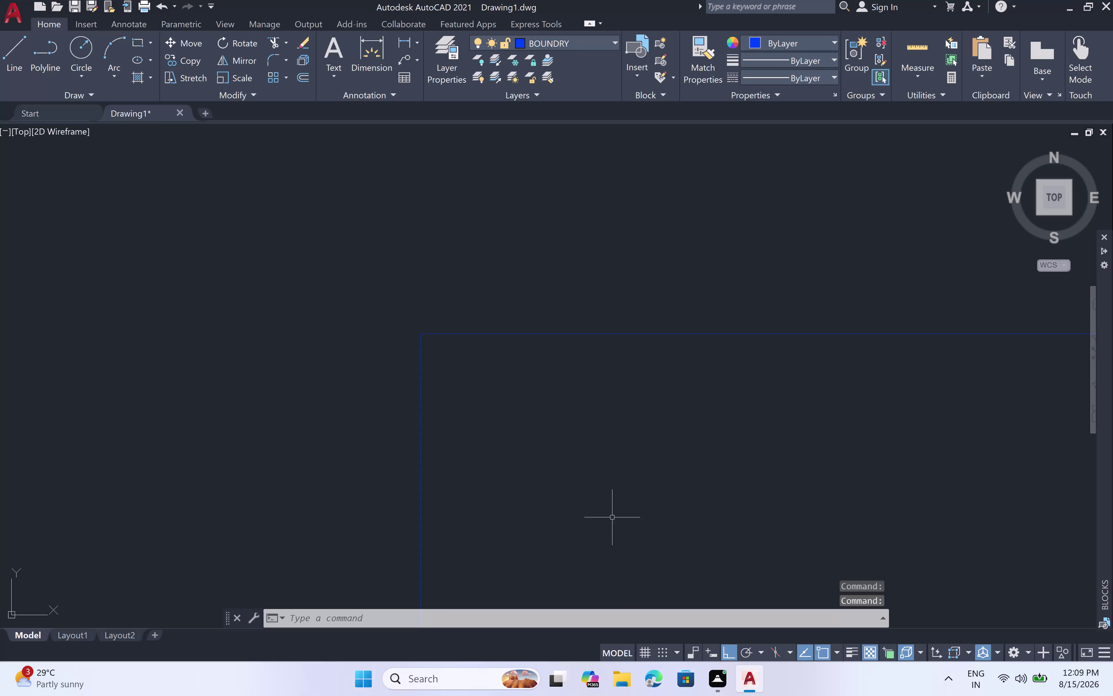
Pan and zoom the view to centre the boundary rectangle.
scroll(down, 3)
middle_drag(574, 464, 567, 453)
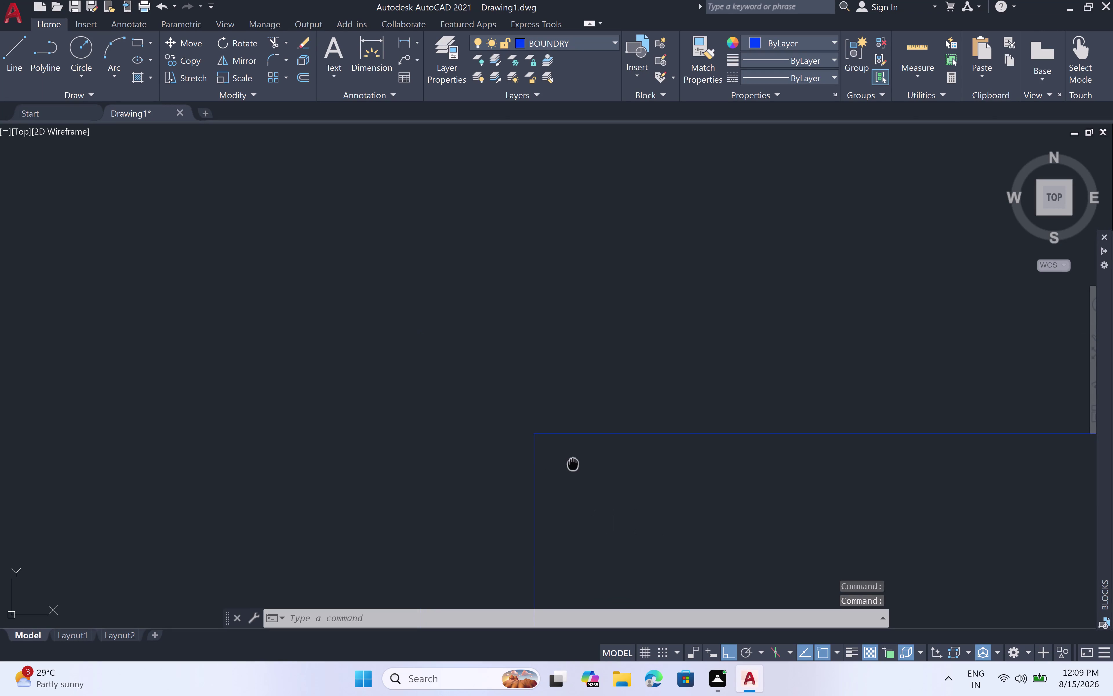
middle_drag(566, 453, 543, 418)
middle_drag(646, 446, 452, 309)
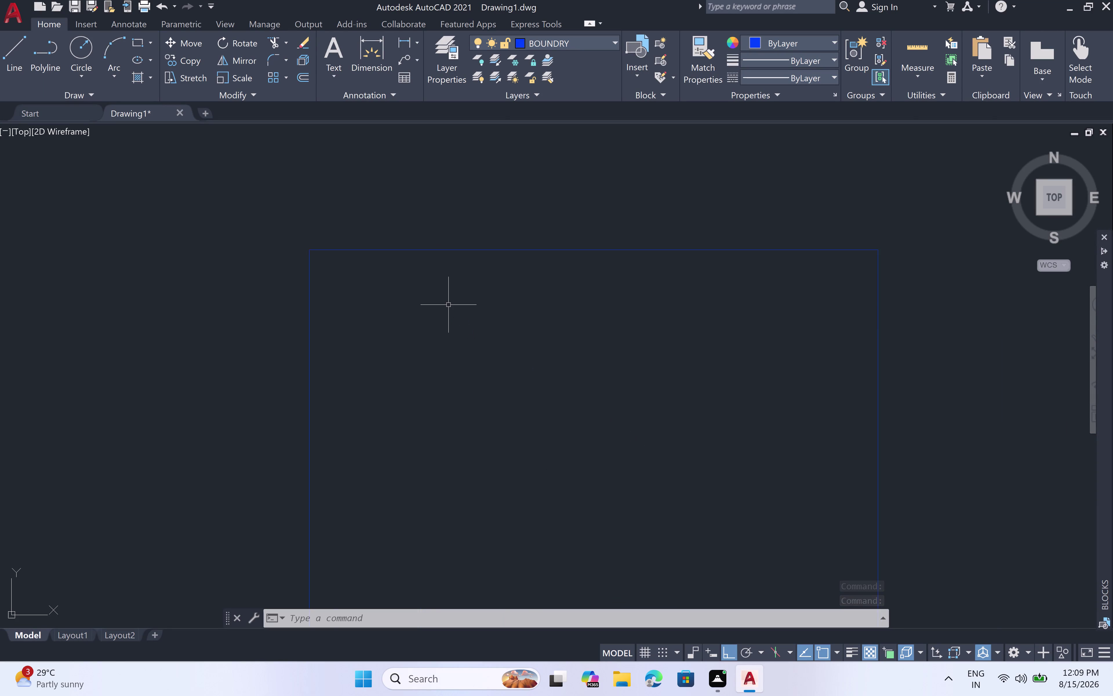
scroll(down, 3)
middle_drag(454, 341, 455, 327)
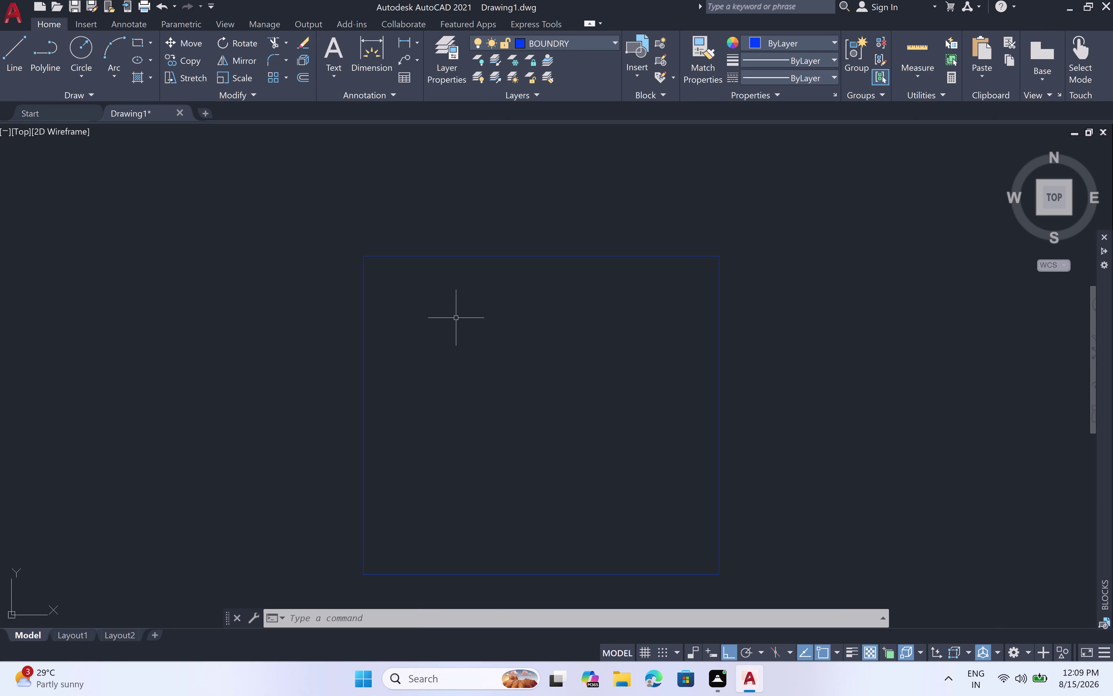
middle_drag(456, 318, 473, 277)
scroll(up, 3)
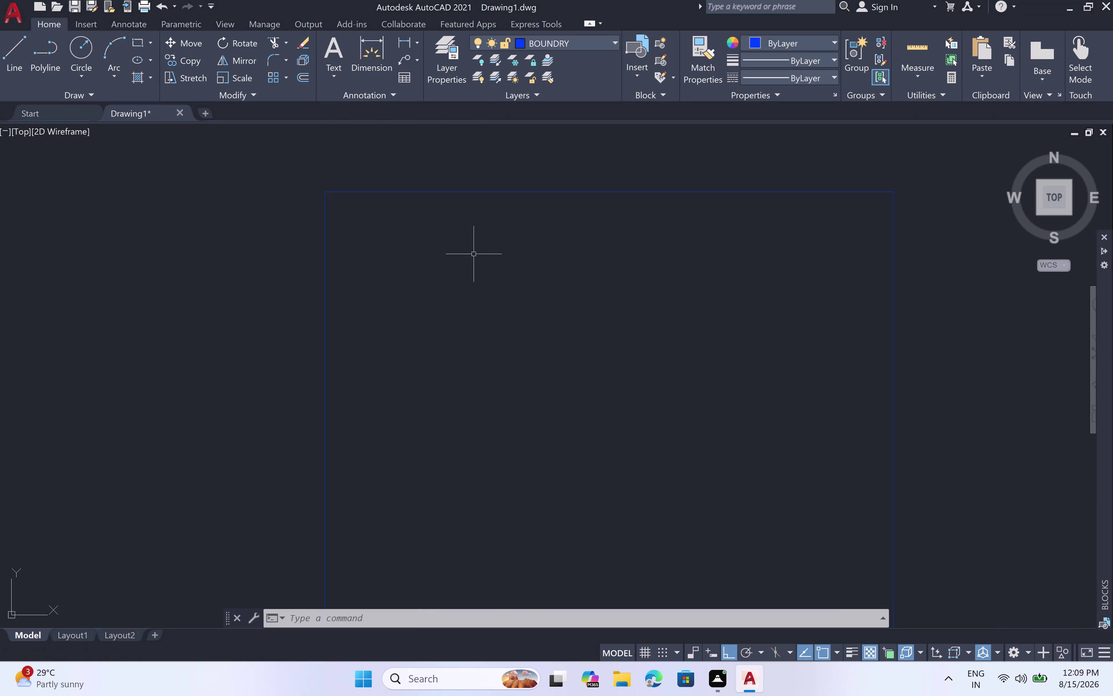
Start OFFSET with a 2' distance and make WALLS the current layer.
text(OFF)
key(space)
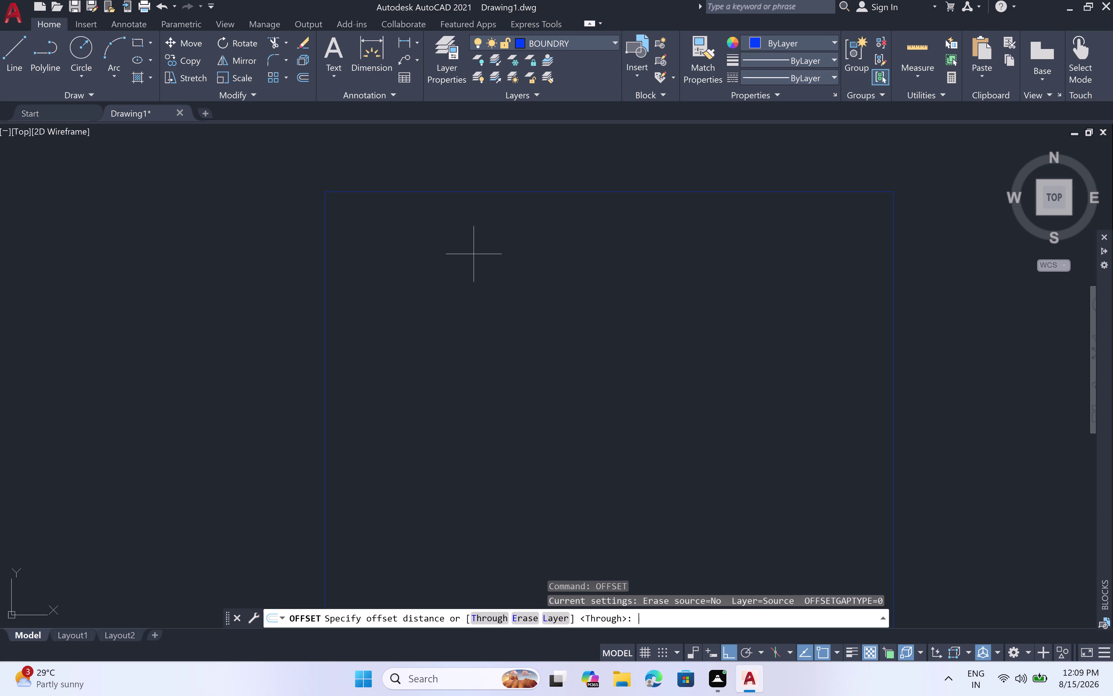
key(2)
key(apostrophe)
key(space)
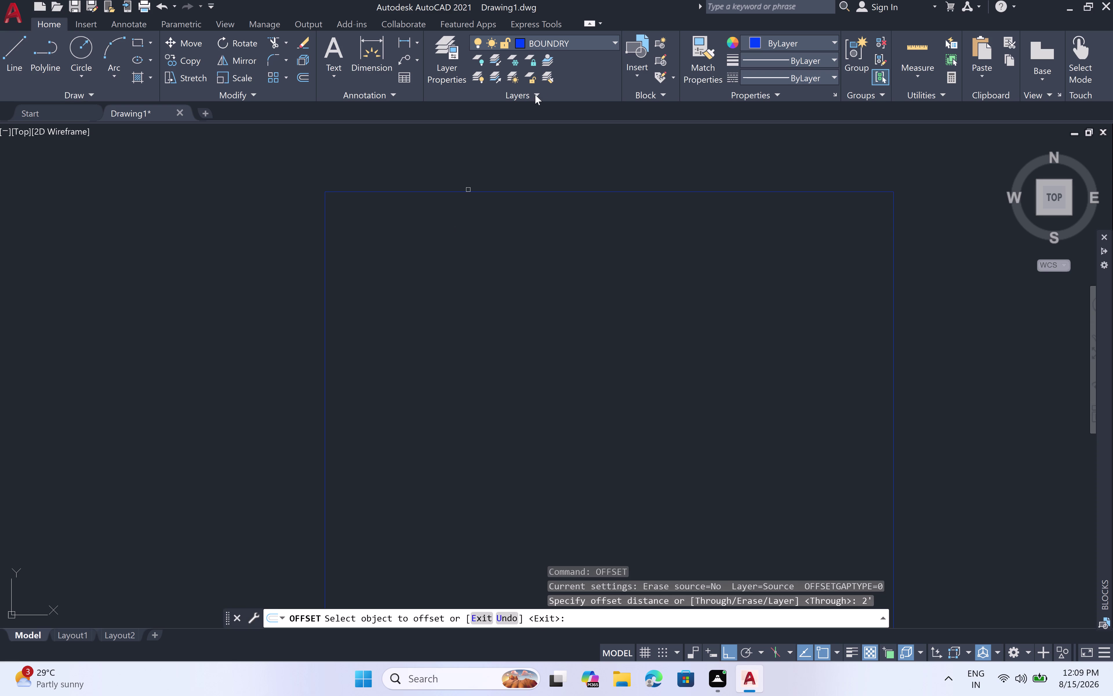
click(614, 43)
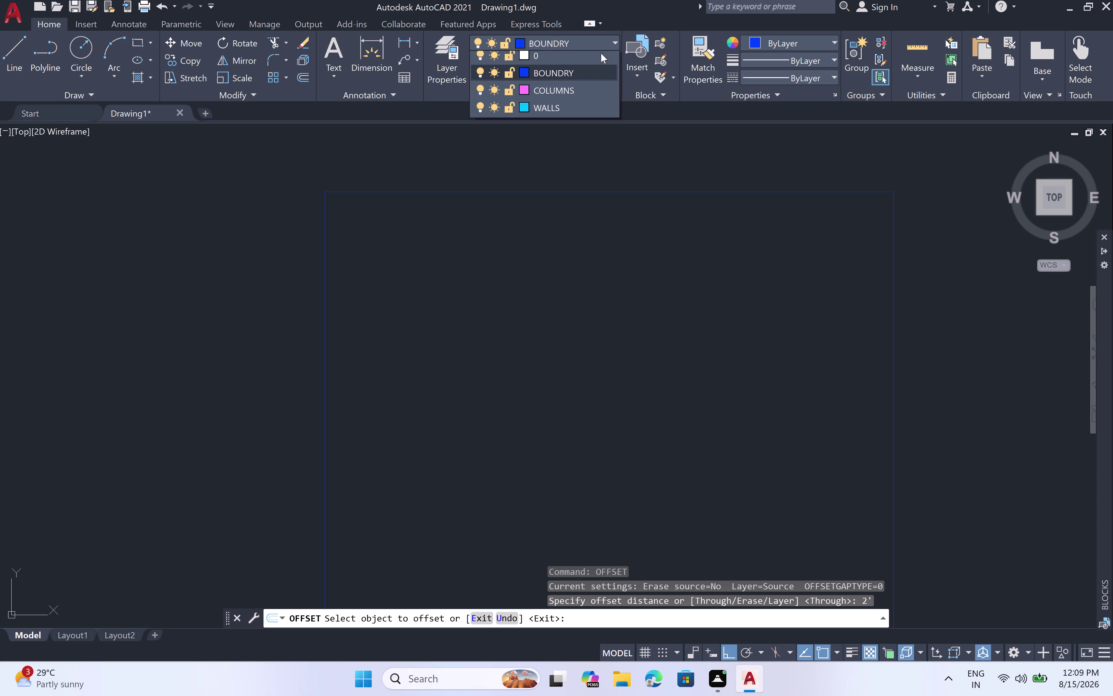
click(589, 109)
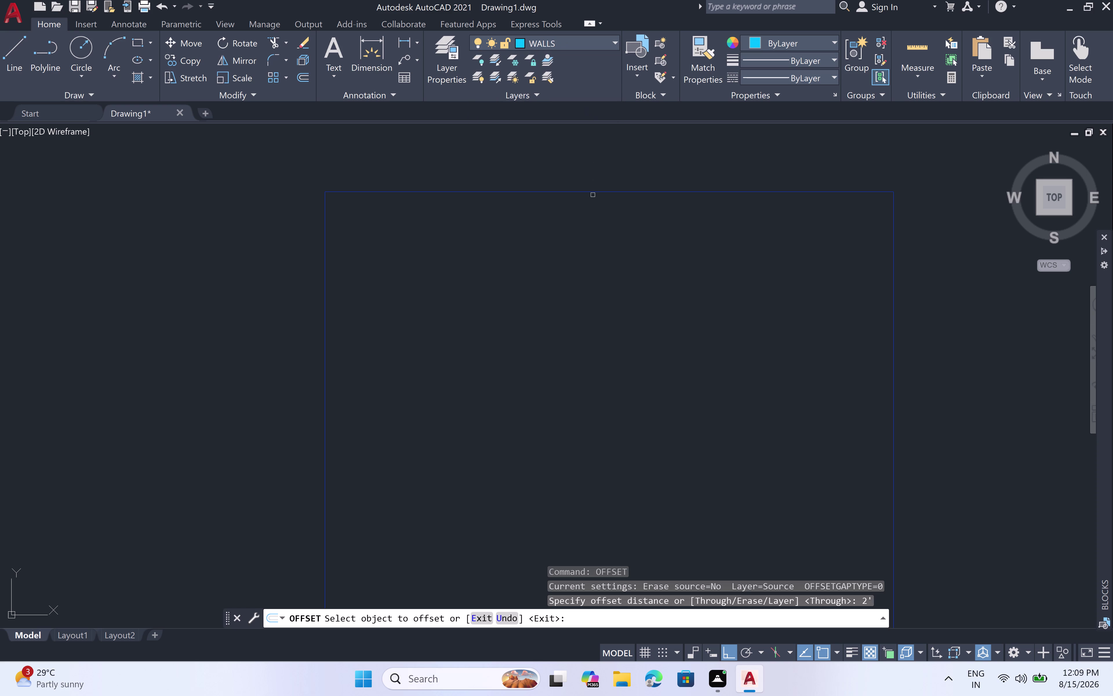
Offset the top and left boundary lines 2' inward, keeping WALLS current.
click(593, 192)
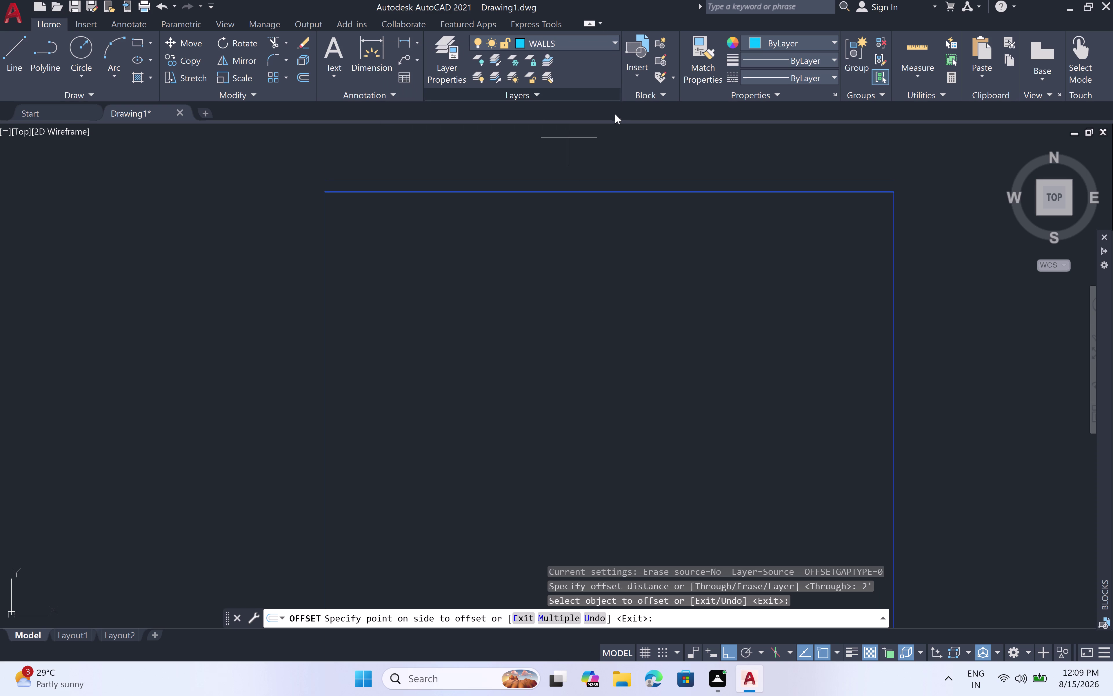
double_click(611, 38)
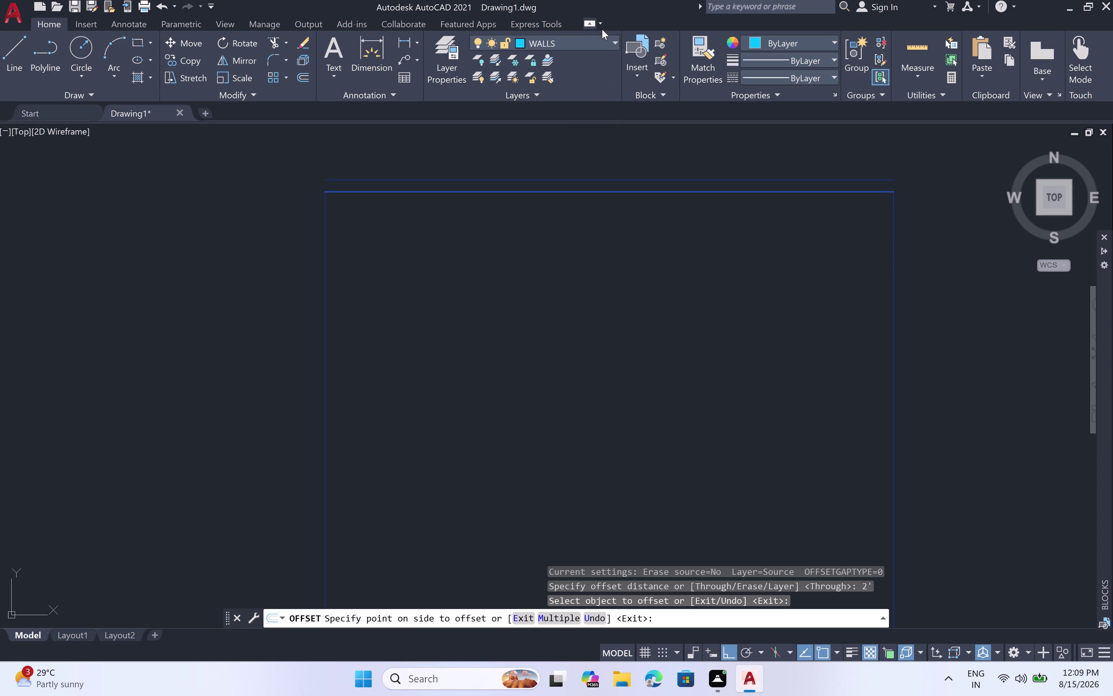
click(613, 39)
click(594, 113)
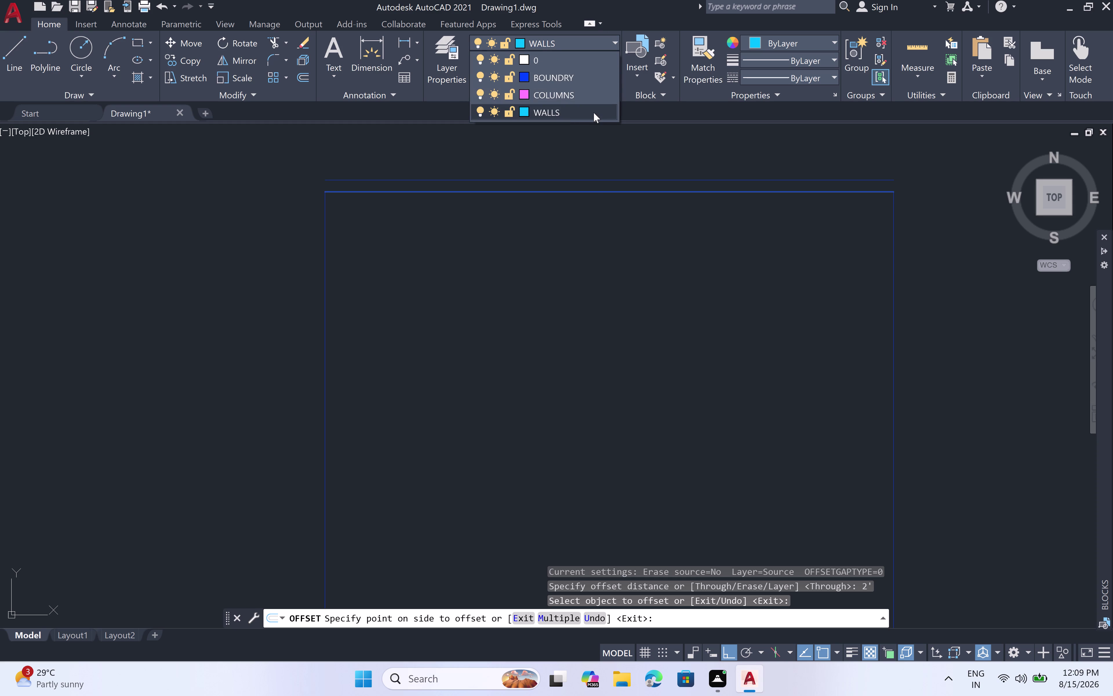
click(593, 220)
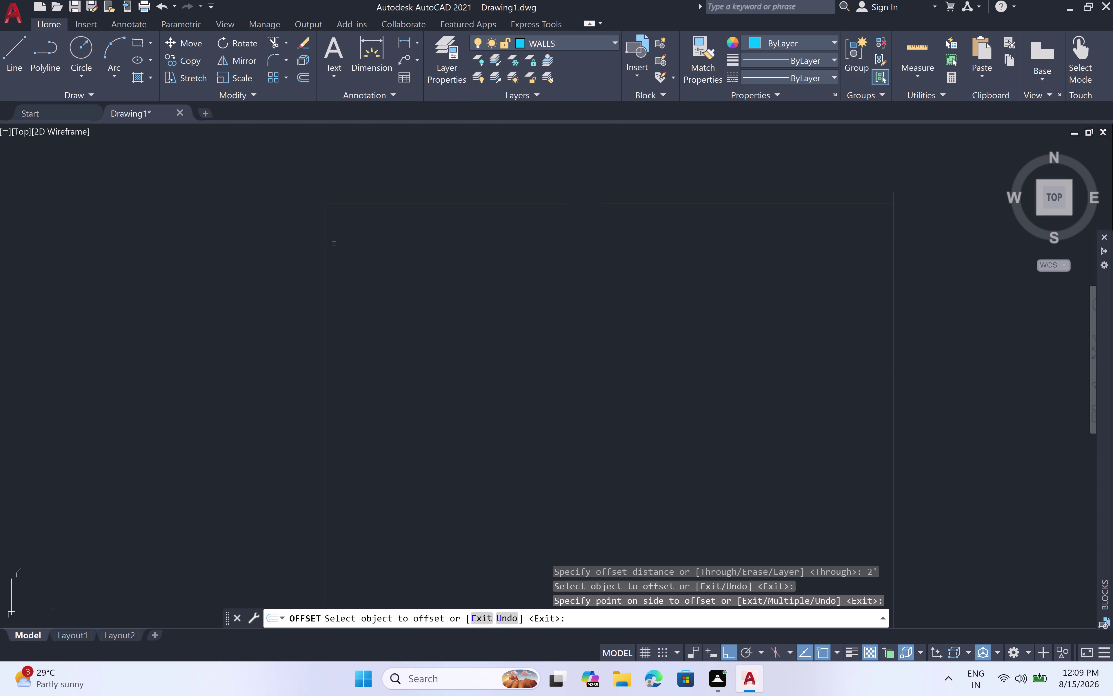
click(325, 243)
click(389, 248)
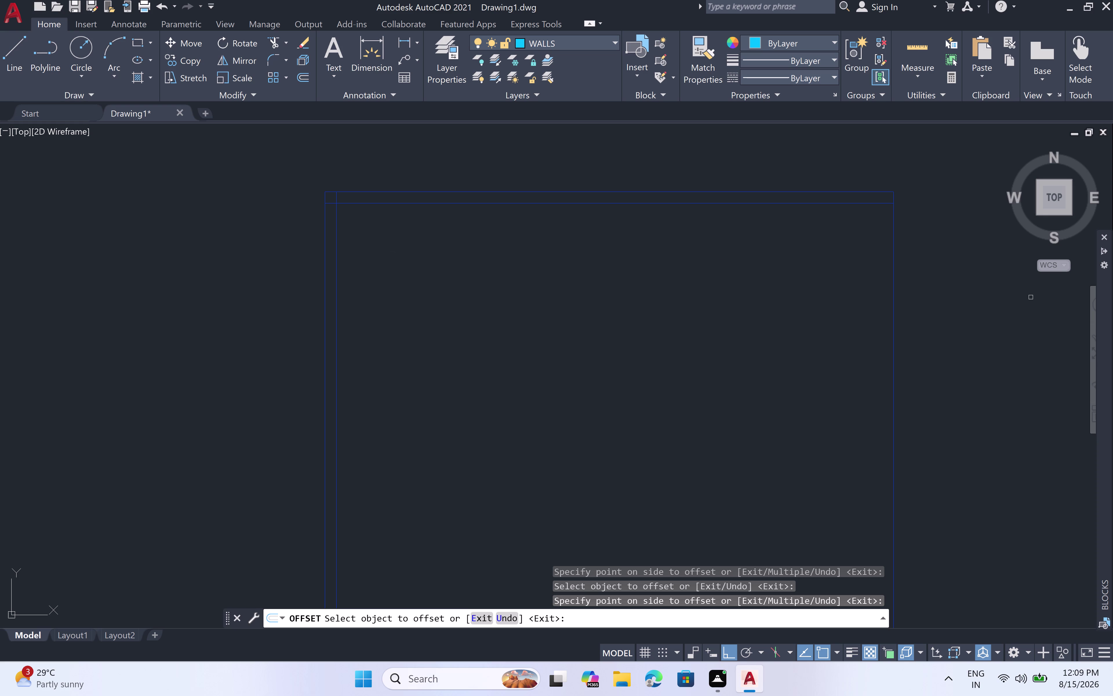
click(892, 294)
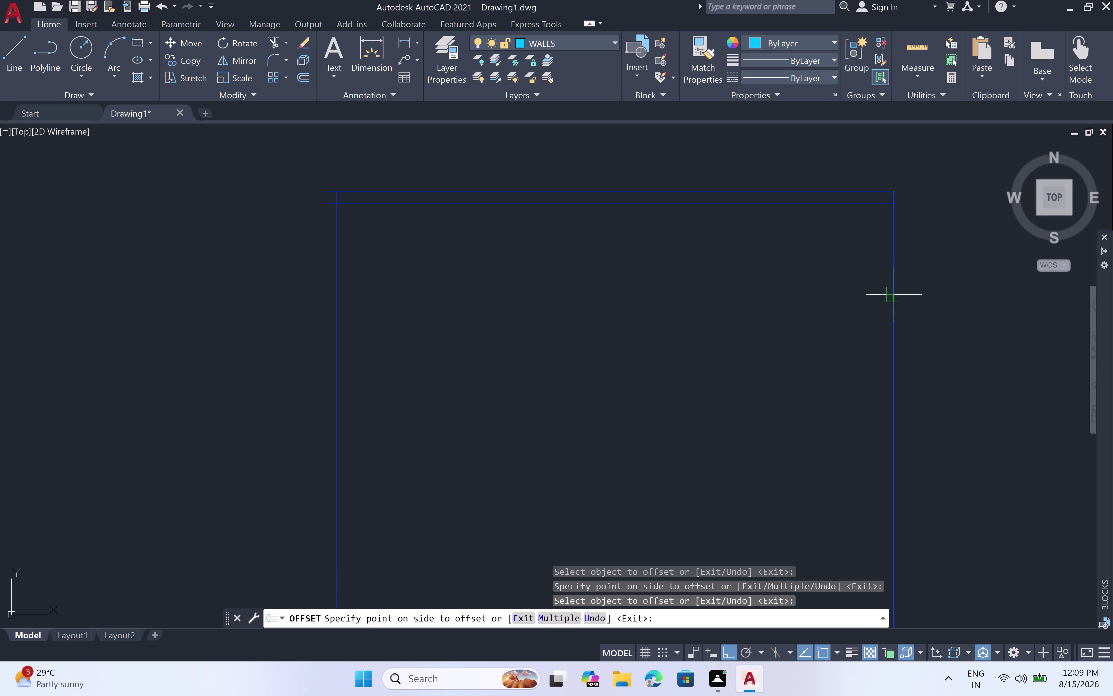
Offset the right boundary line 2' inward.
click(781, 288)
scroll(down, 3)
middle_drag(753, 331, 745, 222)
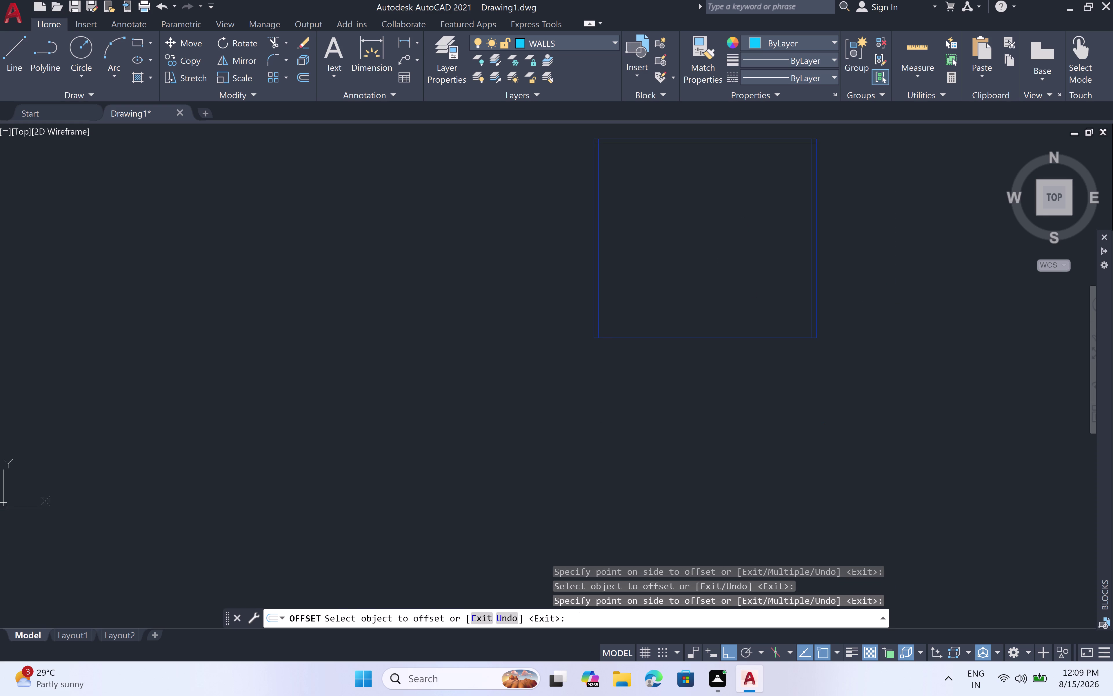
scroll(up, 3)
click(703, 393)
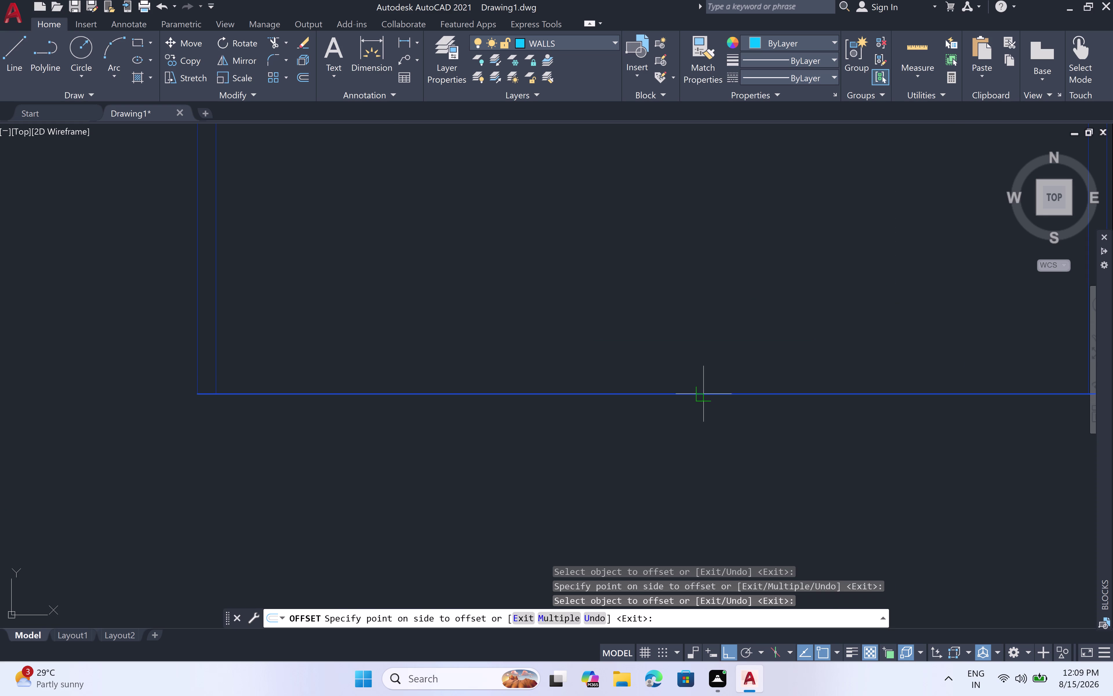
click(707, 331)
scroll(down, 3)
middle_drag(698, 206, 689, 274)
scroll(up, 3)
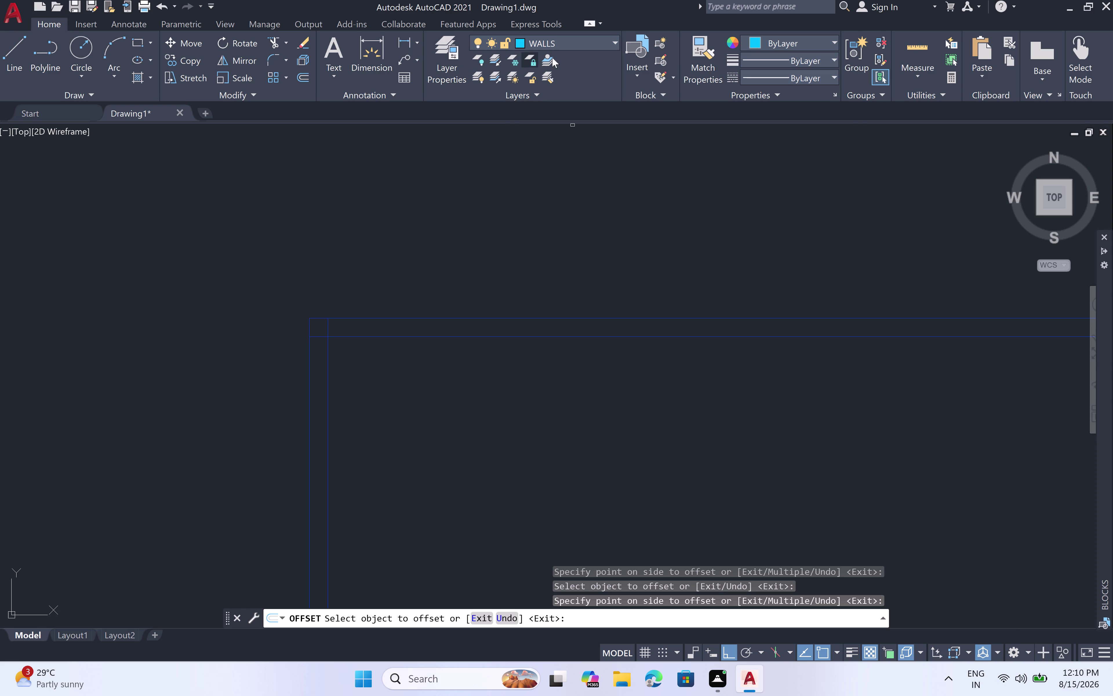
Offset the bottom boundary line, then end the offset command.
click(613, 37)
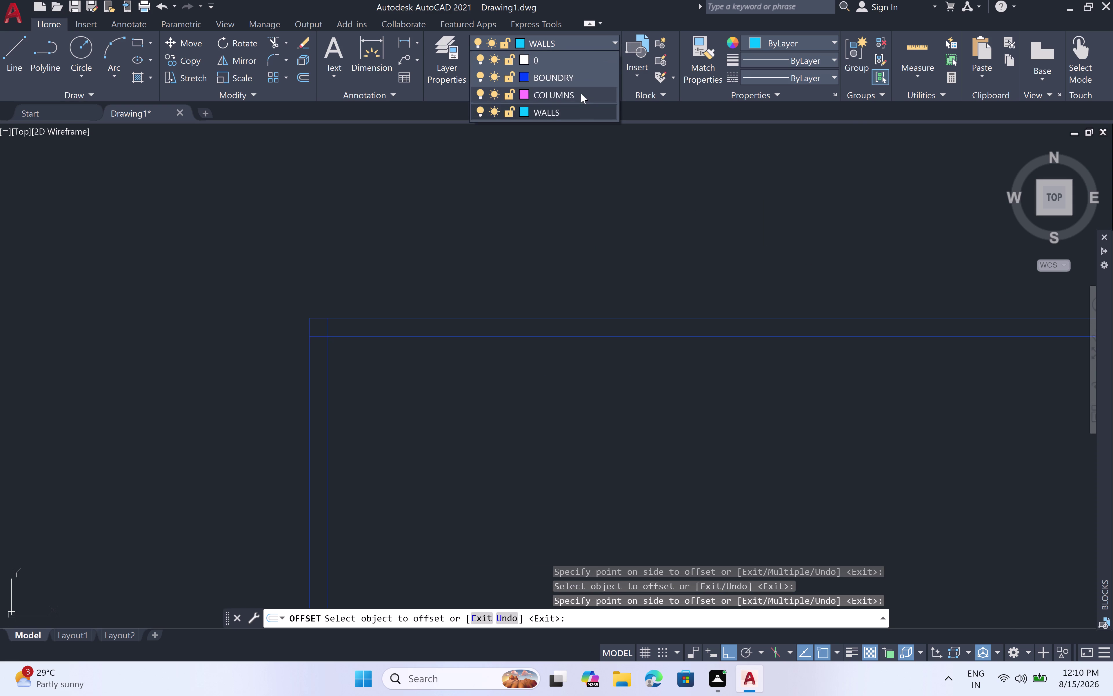
click(581, 109)
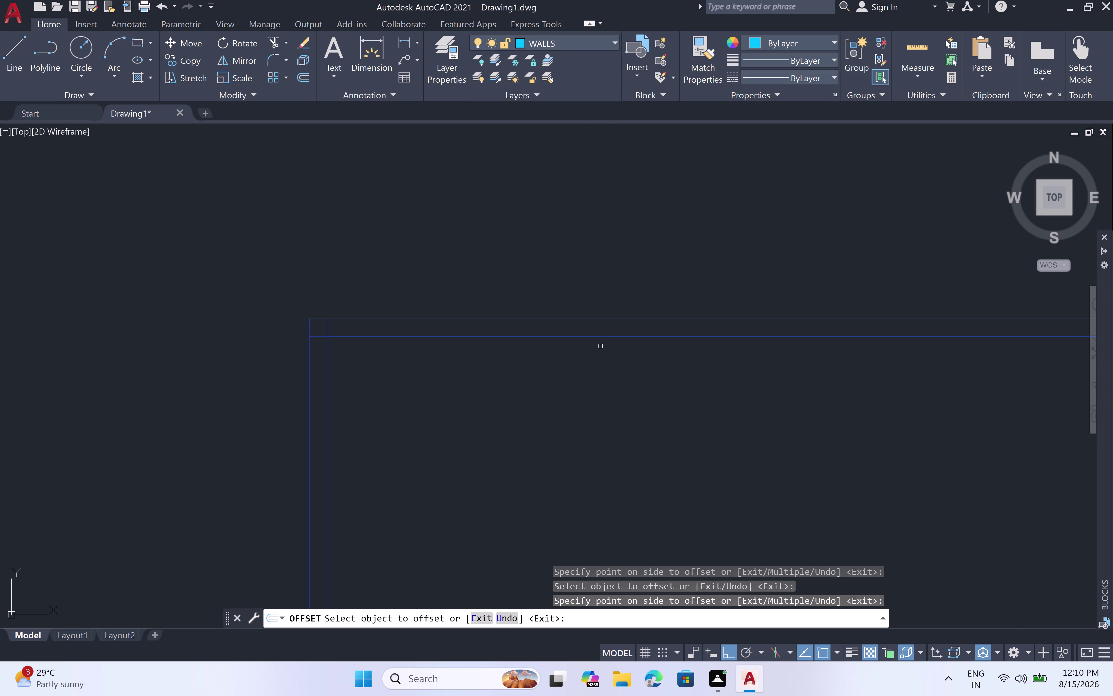
click(602, 336)
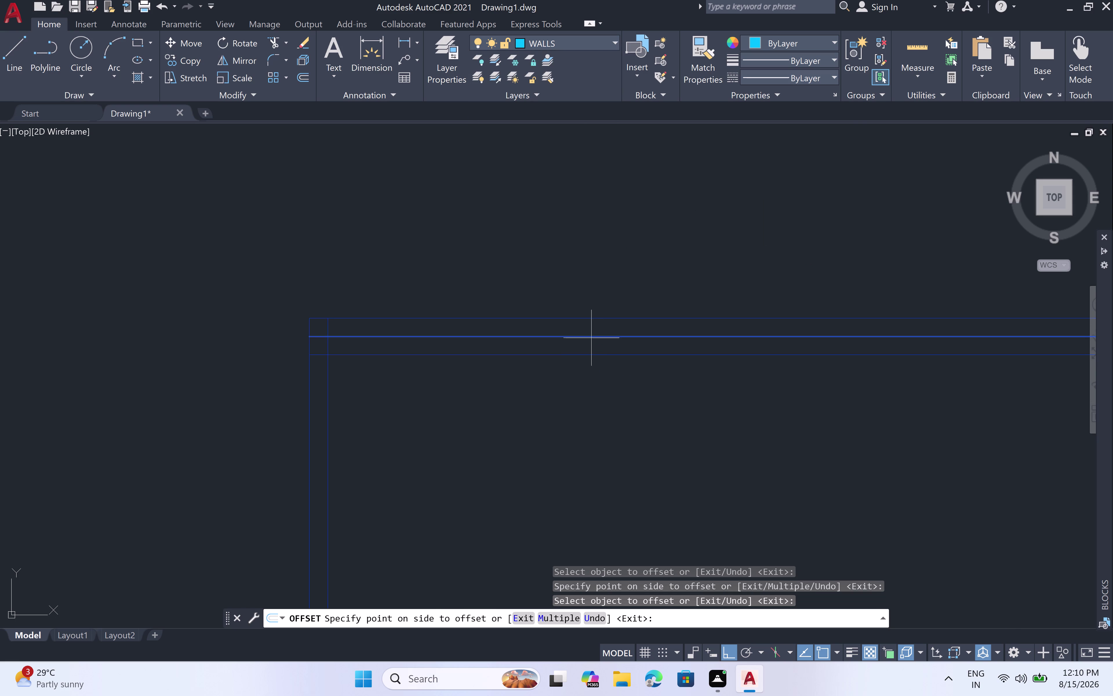
key(Escape)
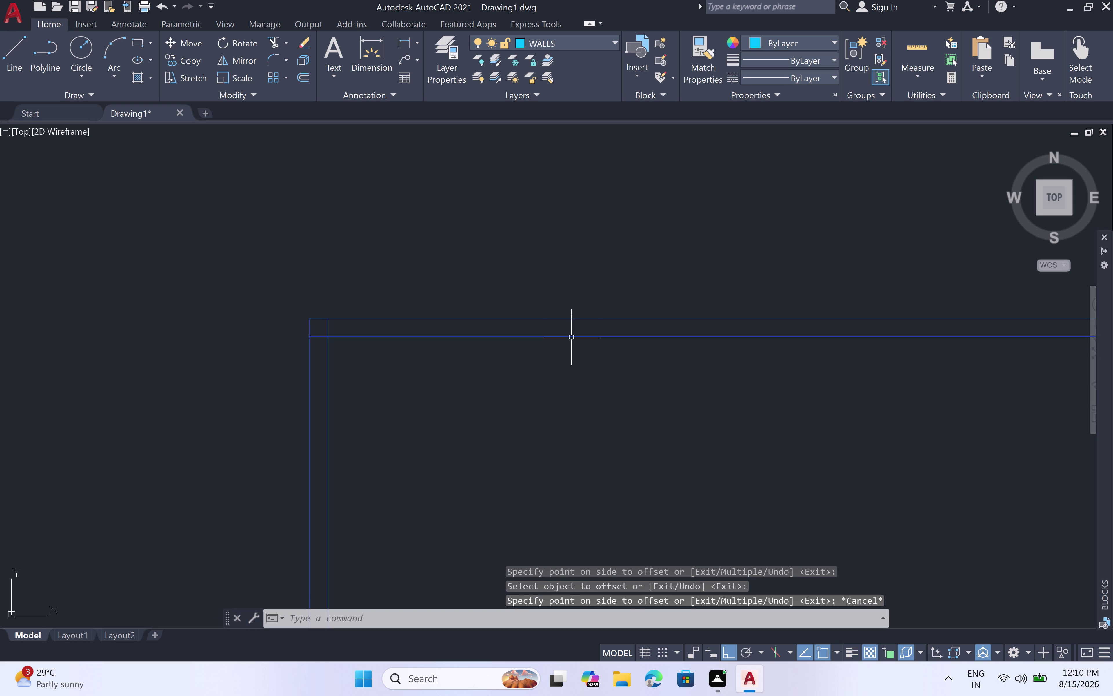
click(571, 337)
scroll(down, 3)
Select the left and other inner offset wall lines.
scroll(up, 3)
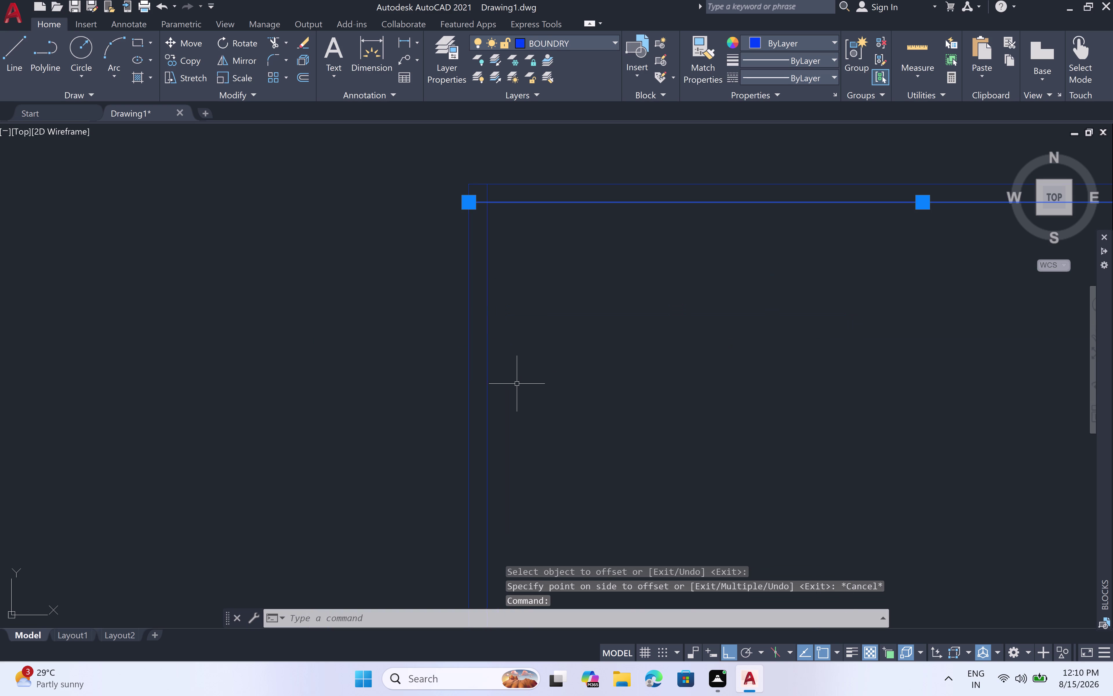
click(487, 382)
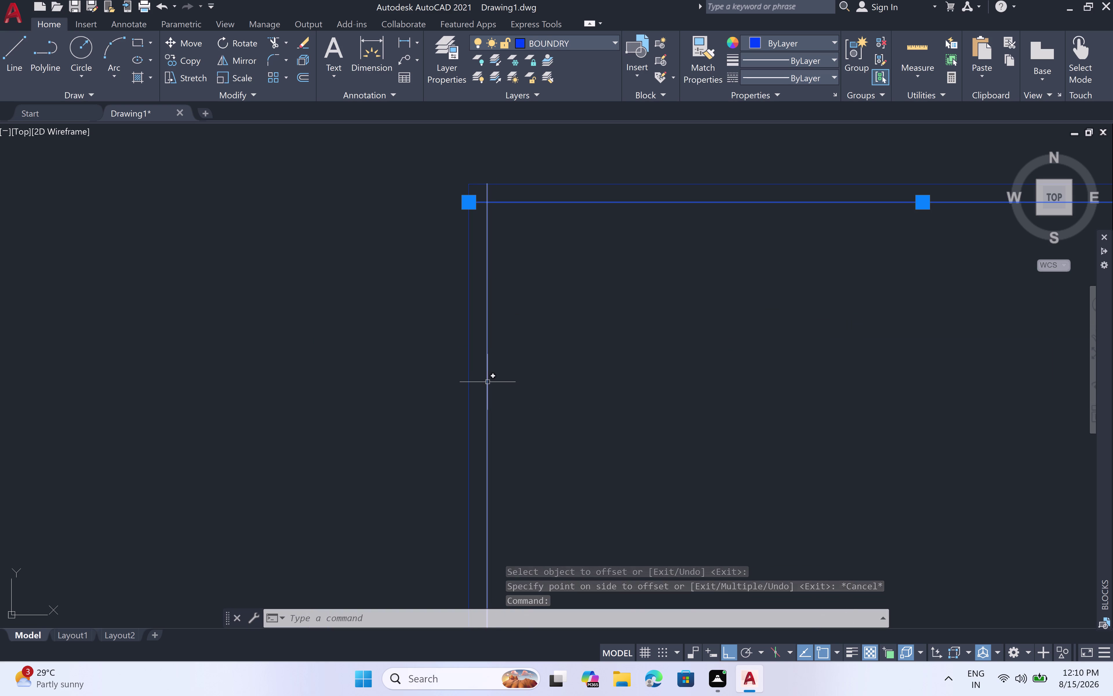
scroll(down, 3)
scroll(up, 3)
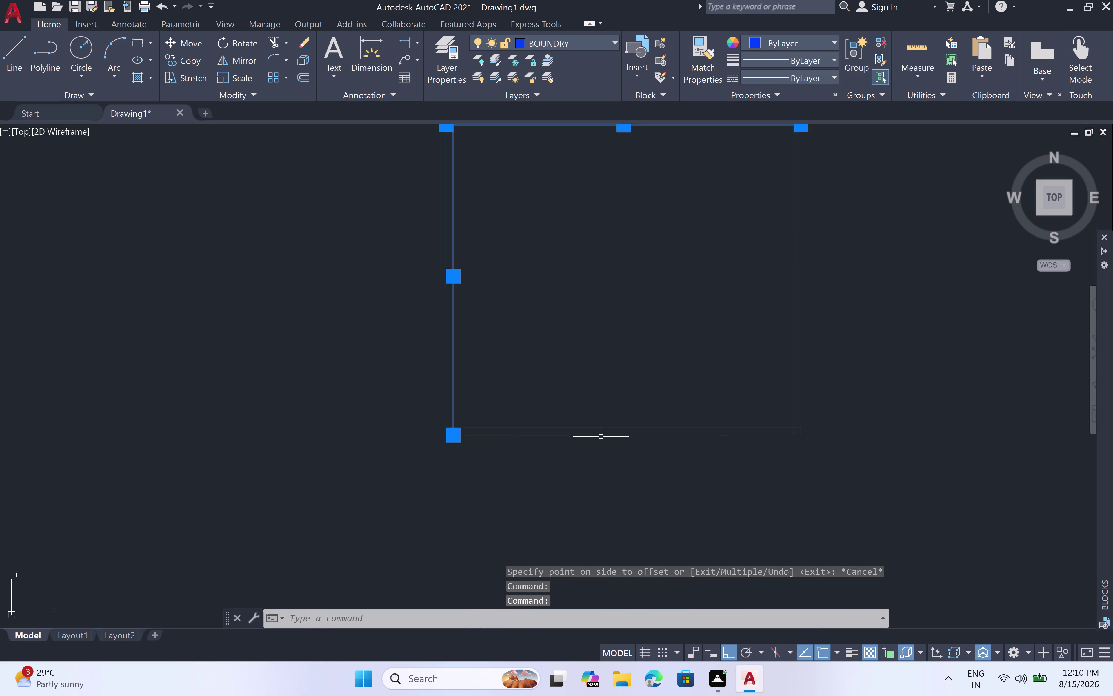
scroll(up, 3)
click(599, 416)
scroll(down, 3)
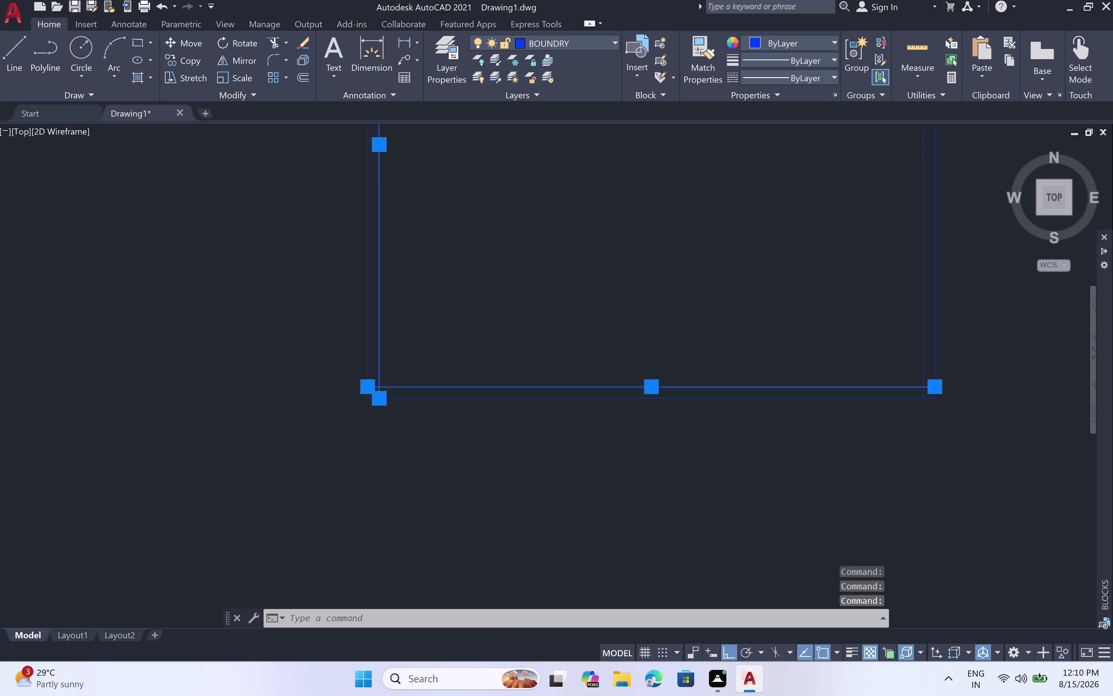
scroll(up, 3)
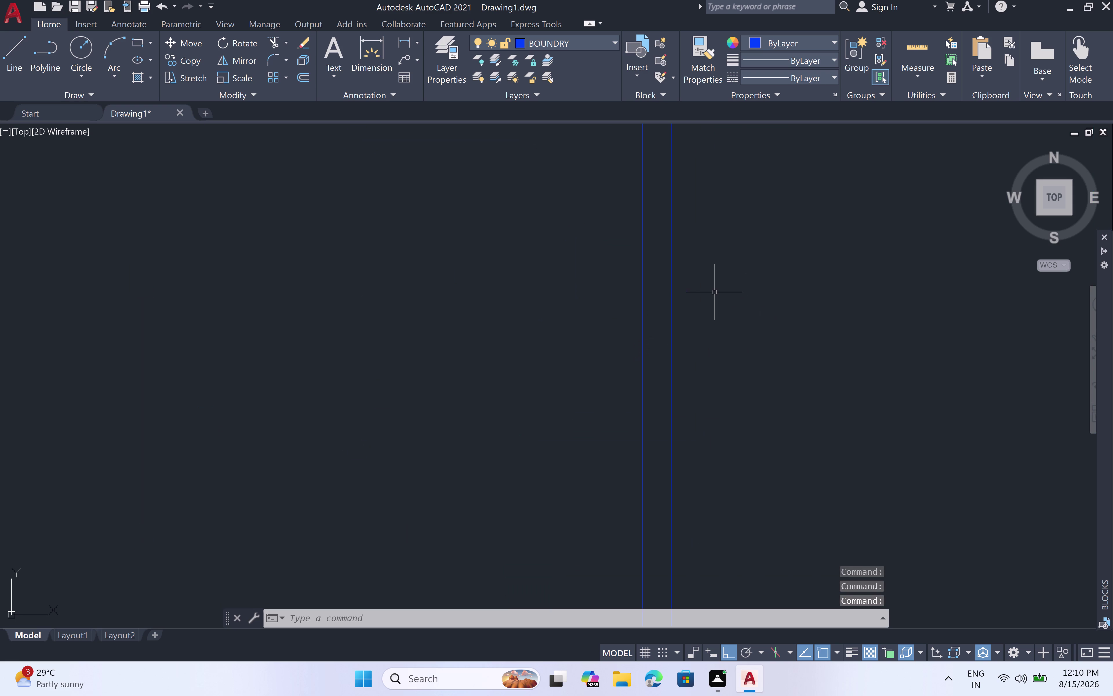
click(642, 304)
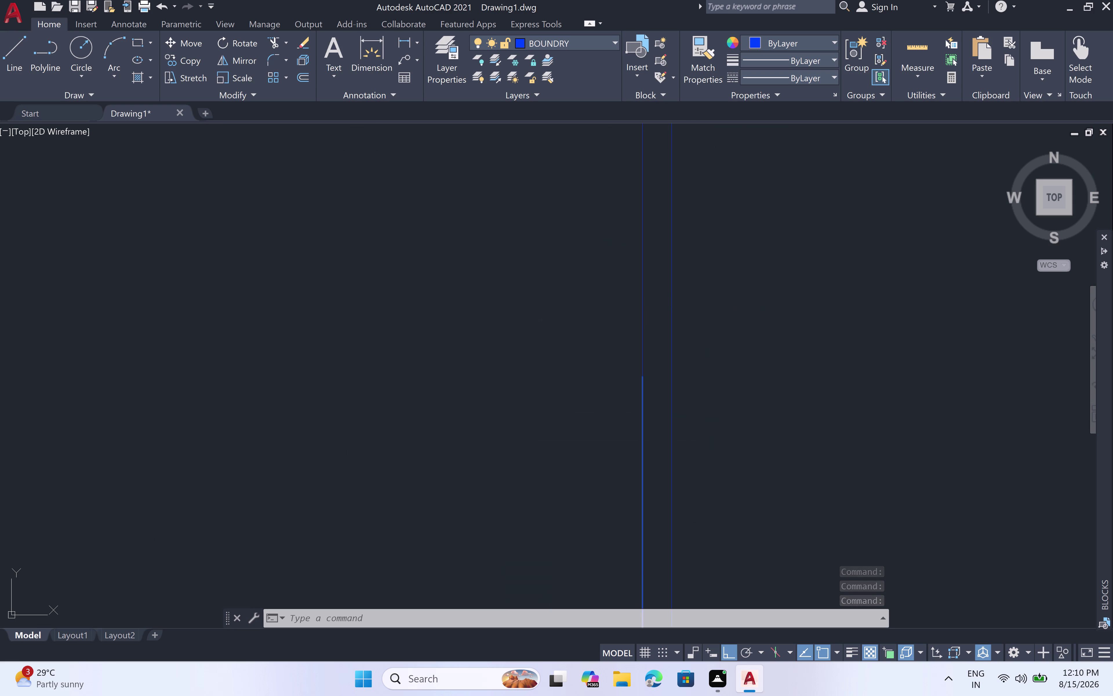
scroll(down, 3)
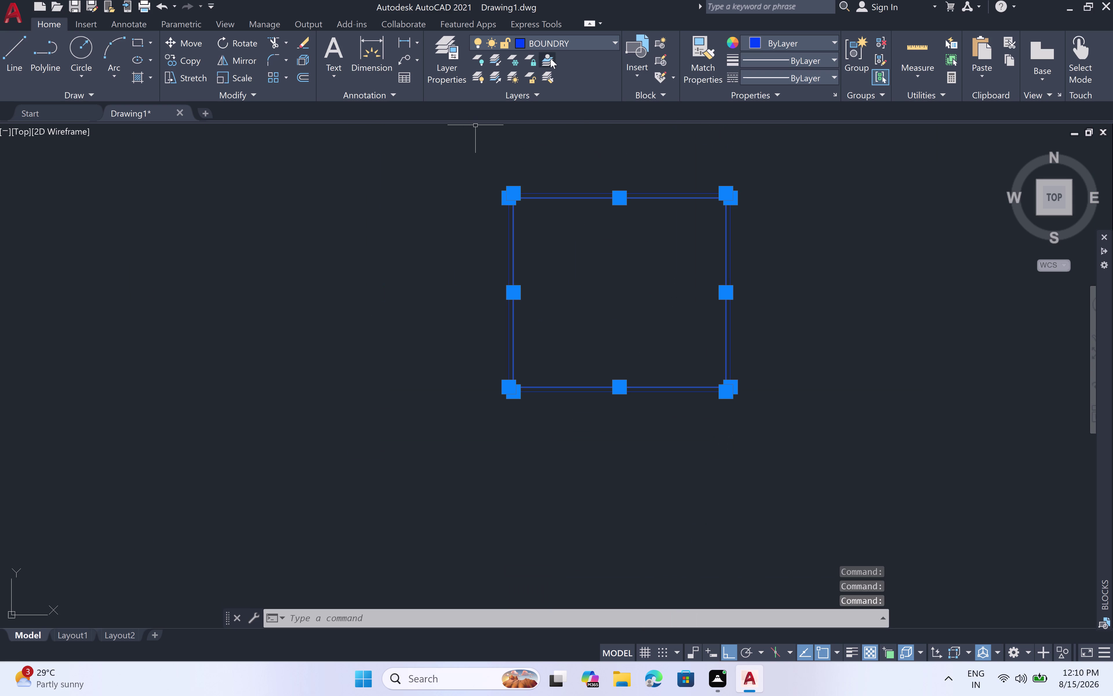
Move the selected lines to the WALLS layer and clear the selection.
click(615, 42)
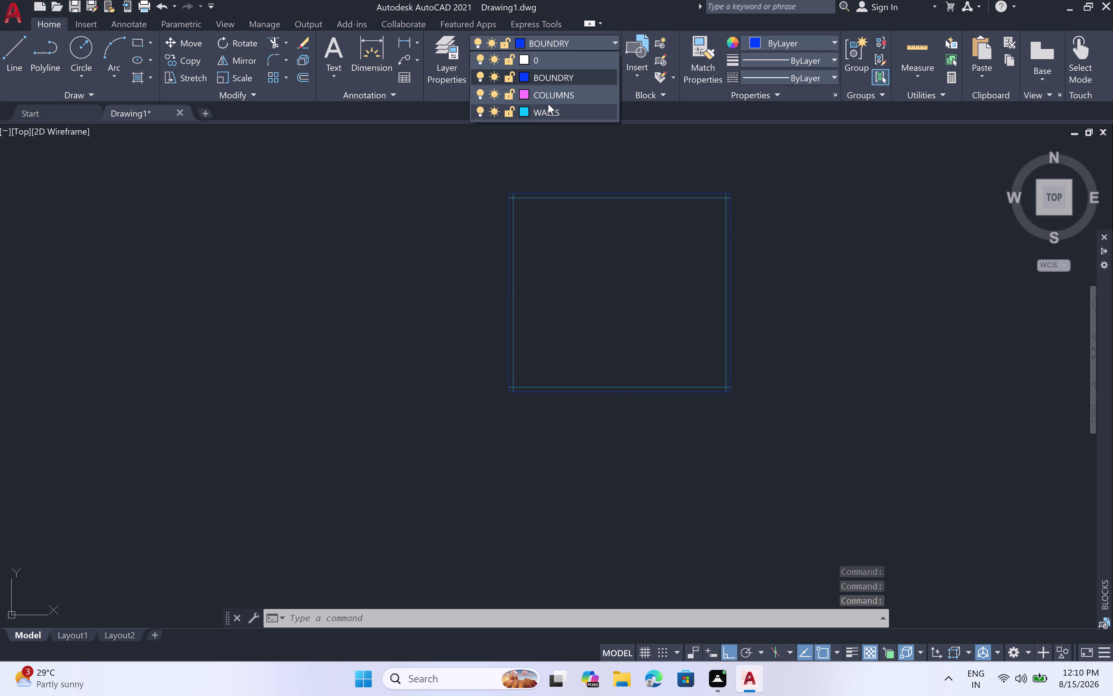
click(549, 110)
key(Escape)
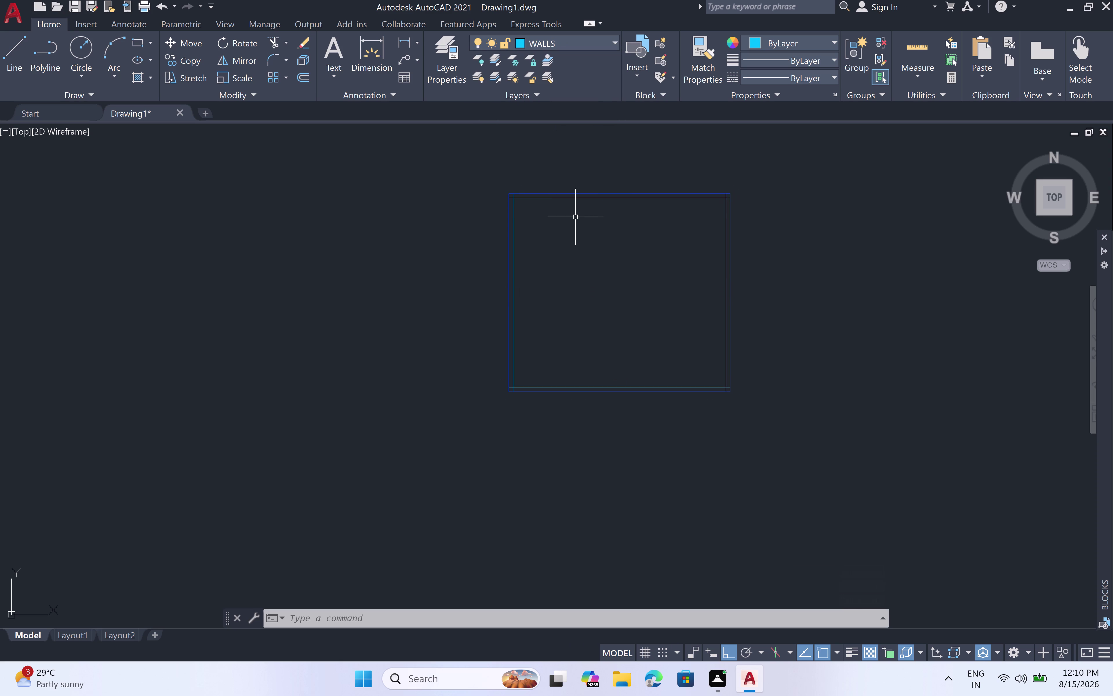
scroll(up, 3)
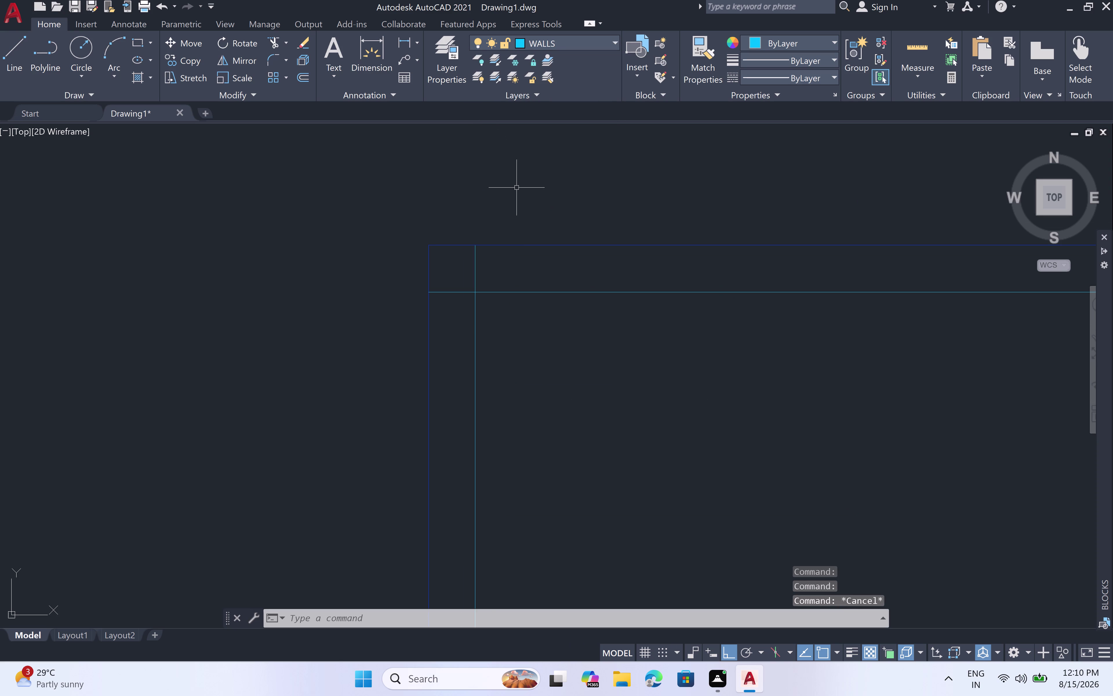
Trim the overhanging line ends at the top-left and top-right corners.
key(t)
key(r)
key(space)
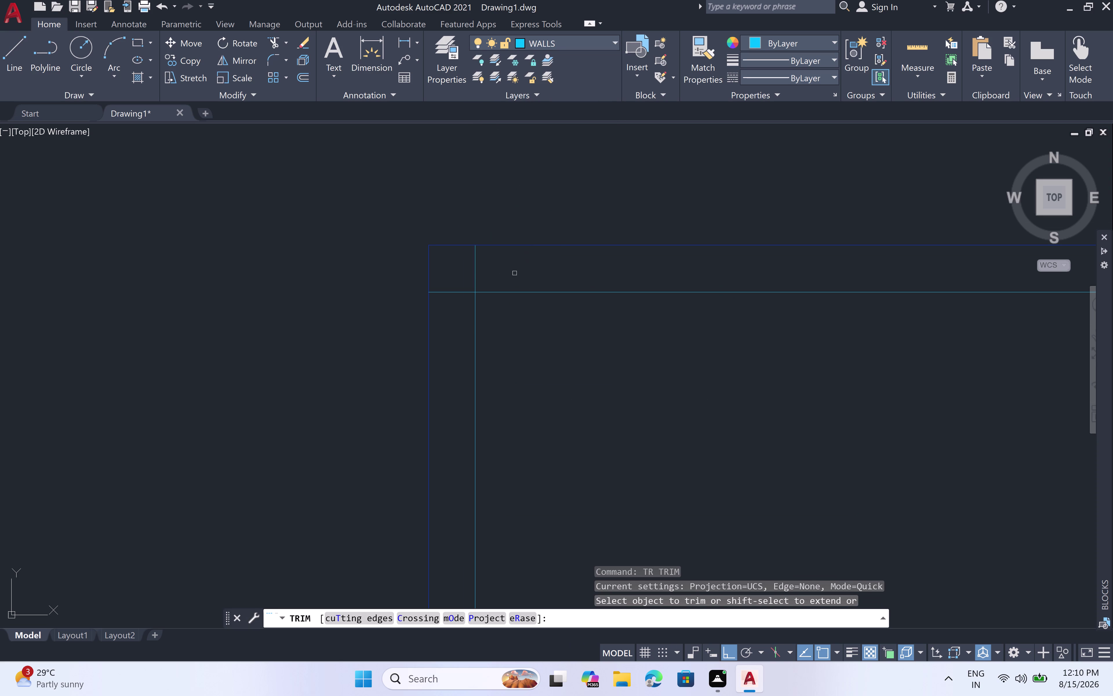
click(476, 274)
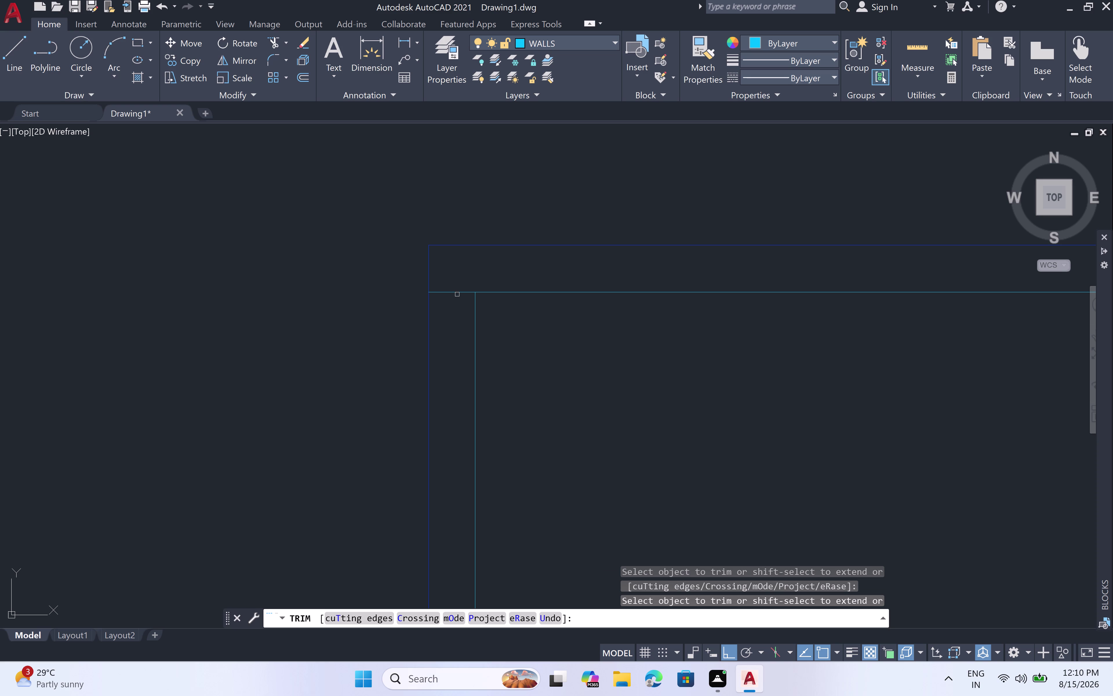
click(457, 291)
scroll(down, 3)
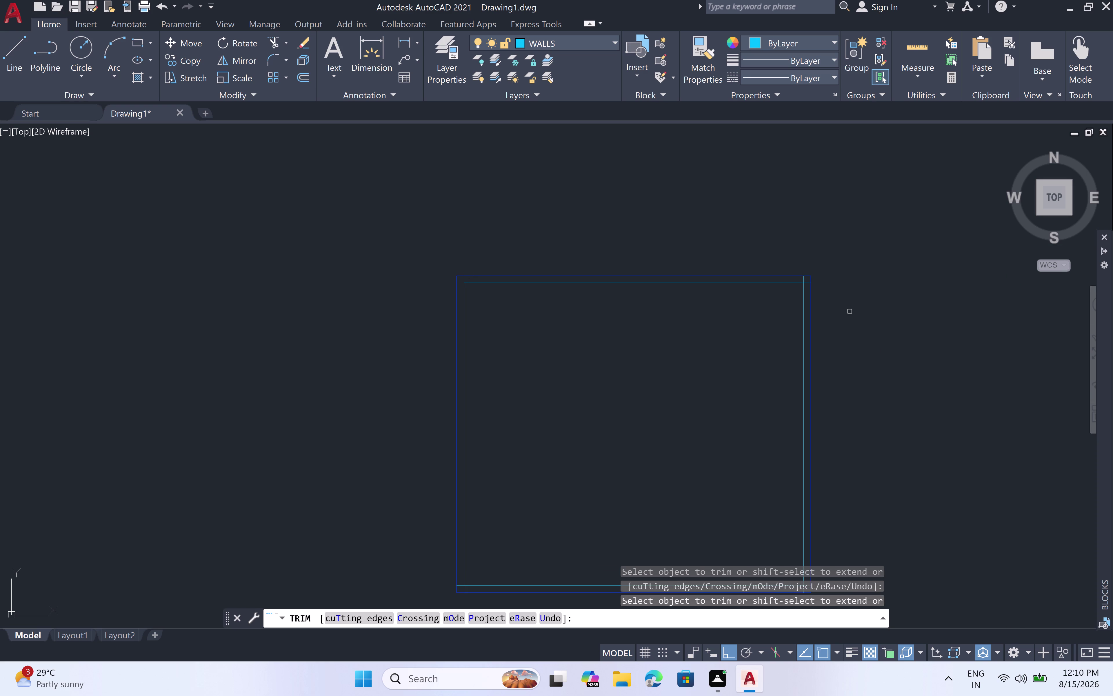
scroll(up, 3)
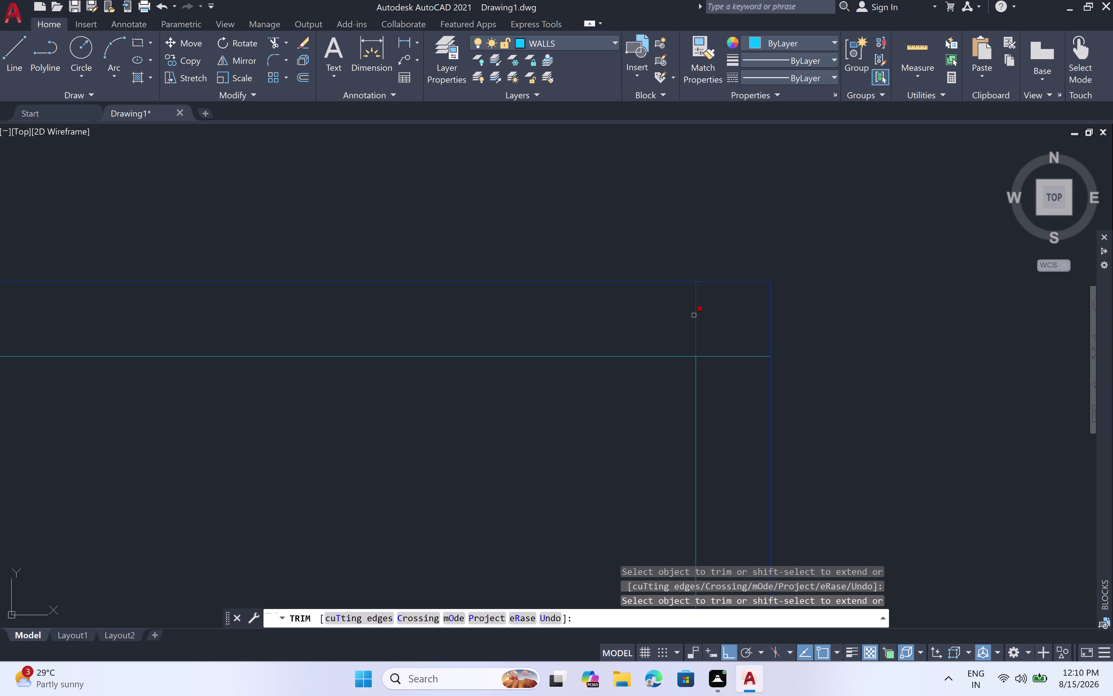
click(694, 315)
click(733, 355)
Trim the overhangs at the bottom-right and bottom-left corners.
scroll(down, 3)
scroll(down, 3)
middle_drag(697, 399, 709, 254)
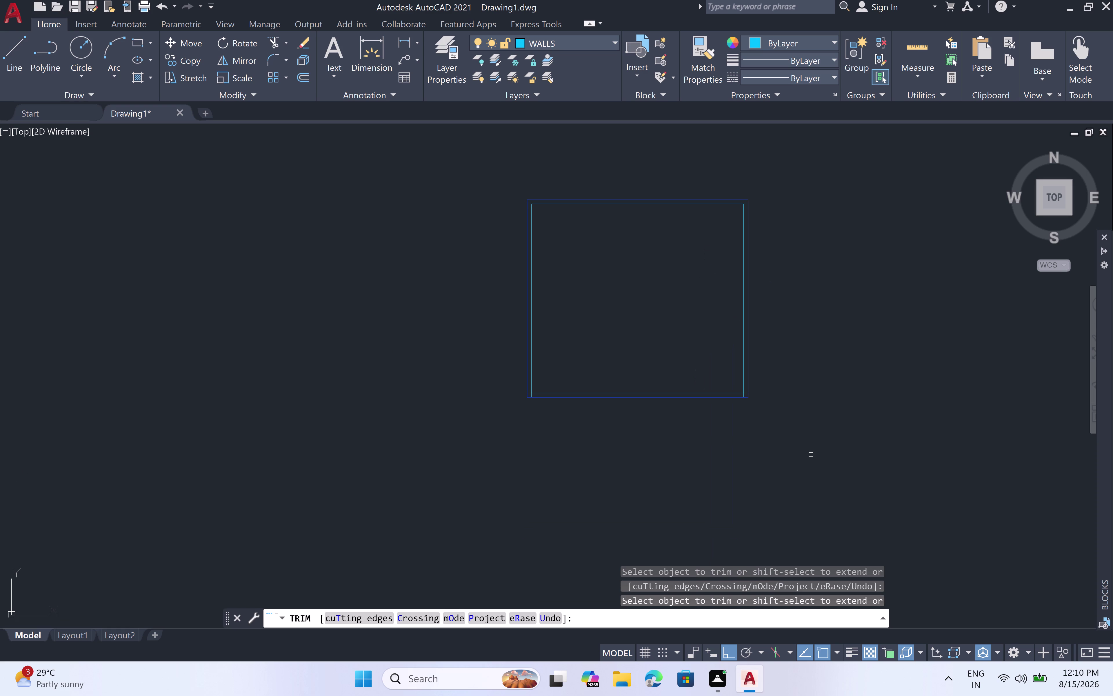
scroll(up, 3)
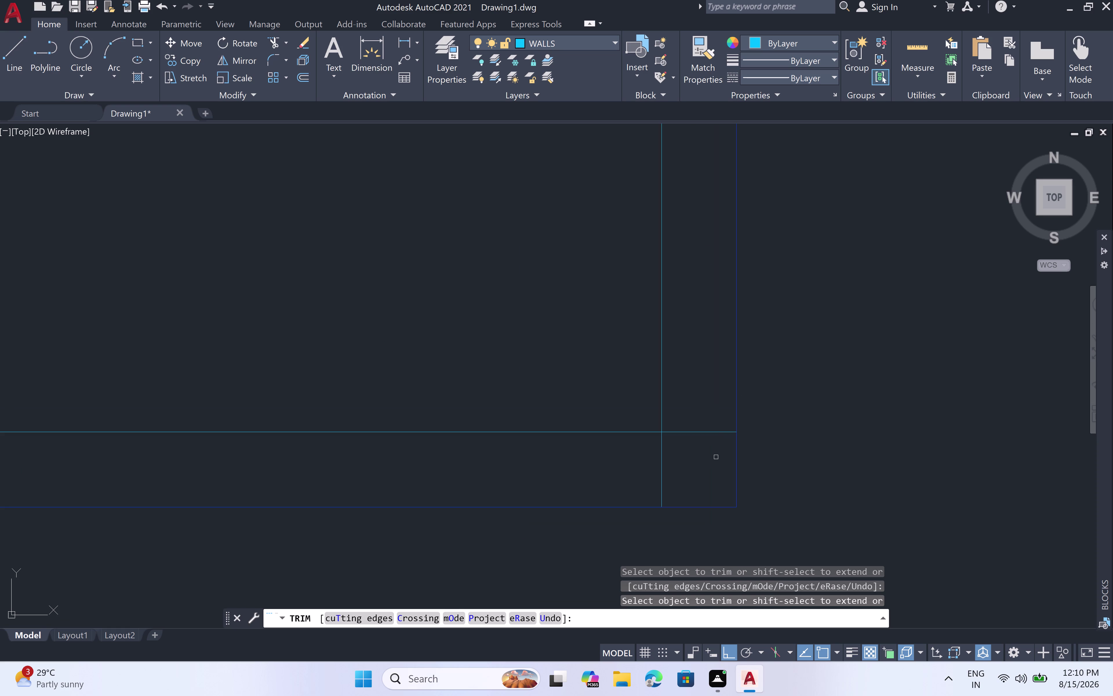
click(715, 434)
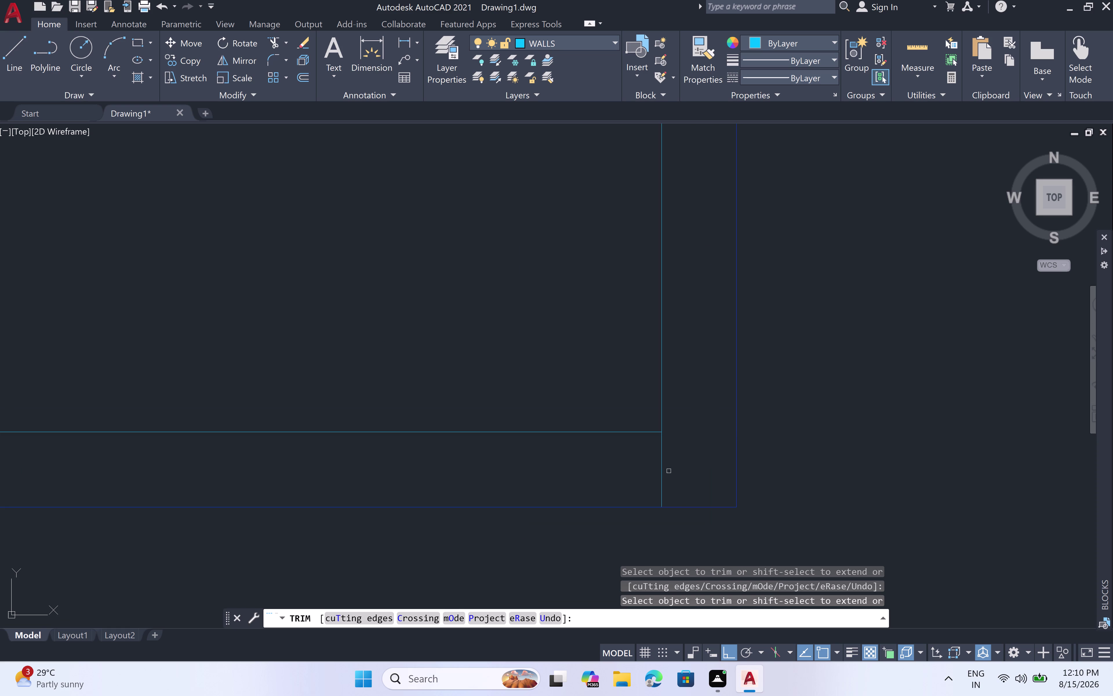
click(662, 472)
scroll(down, 3)
scroll(down, 3)
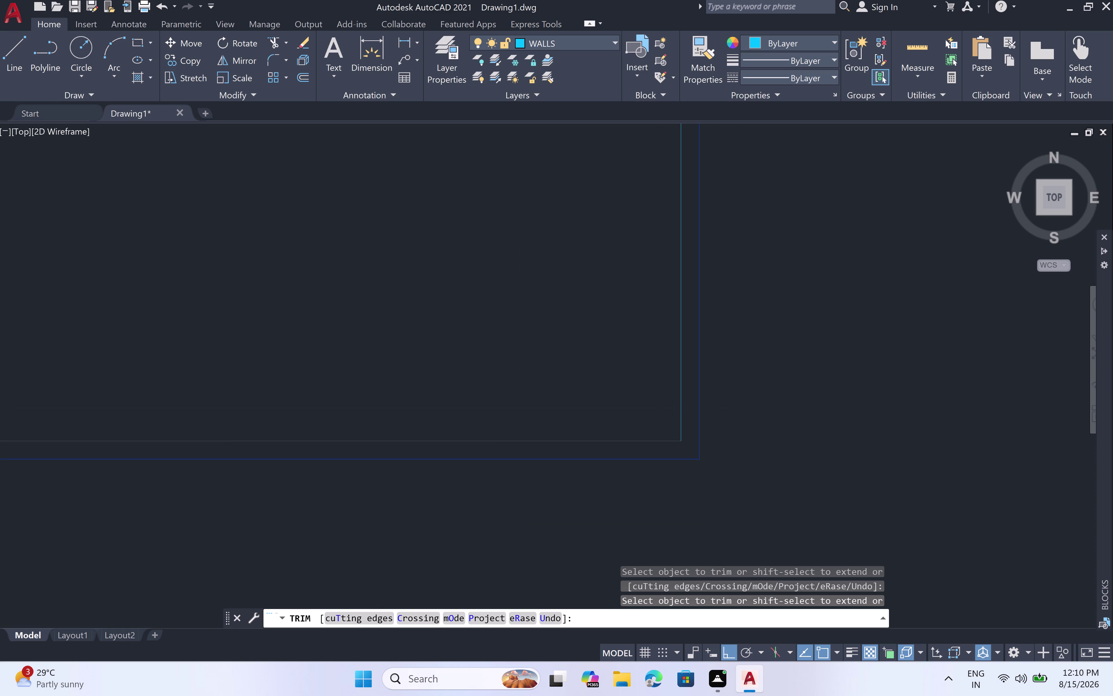
middle_drag(445, 409, 741, 402)
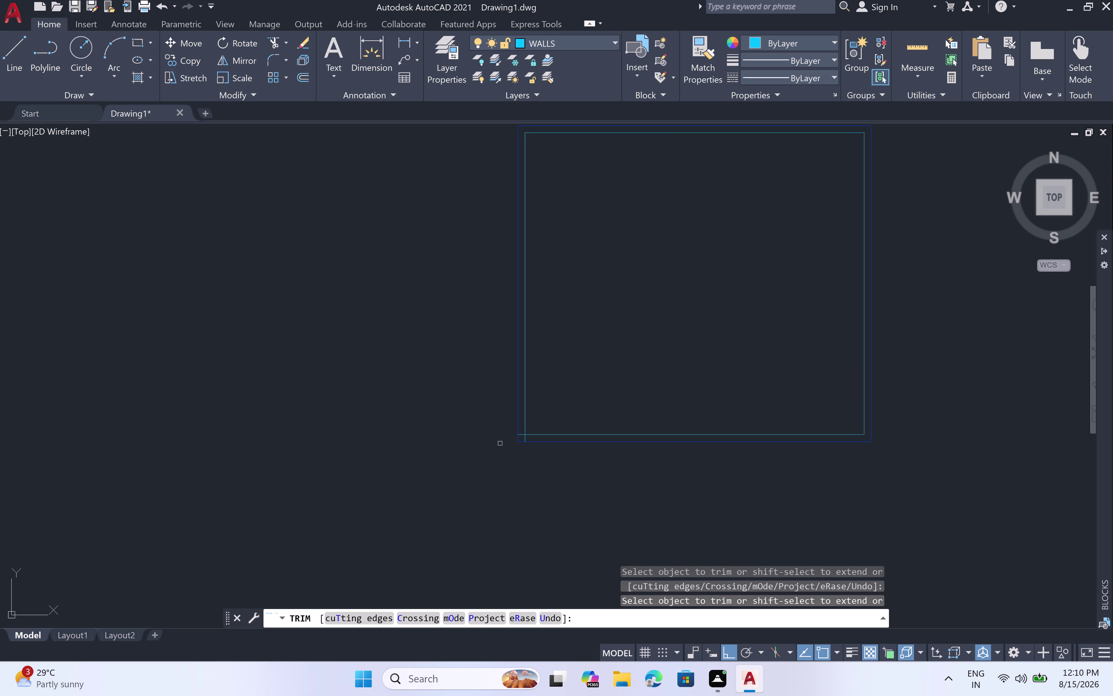
scroll(up, 3)
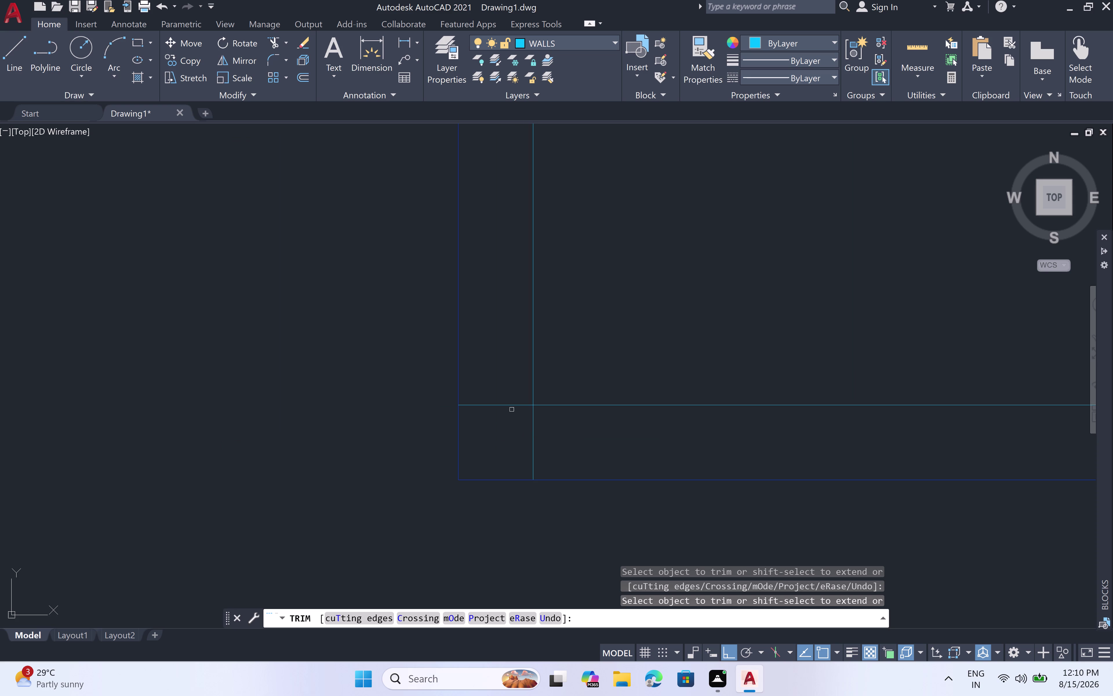
click(511, 407)
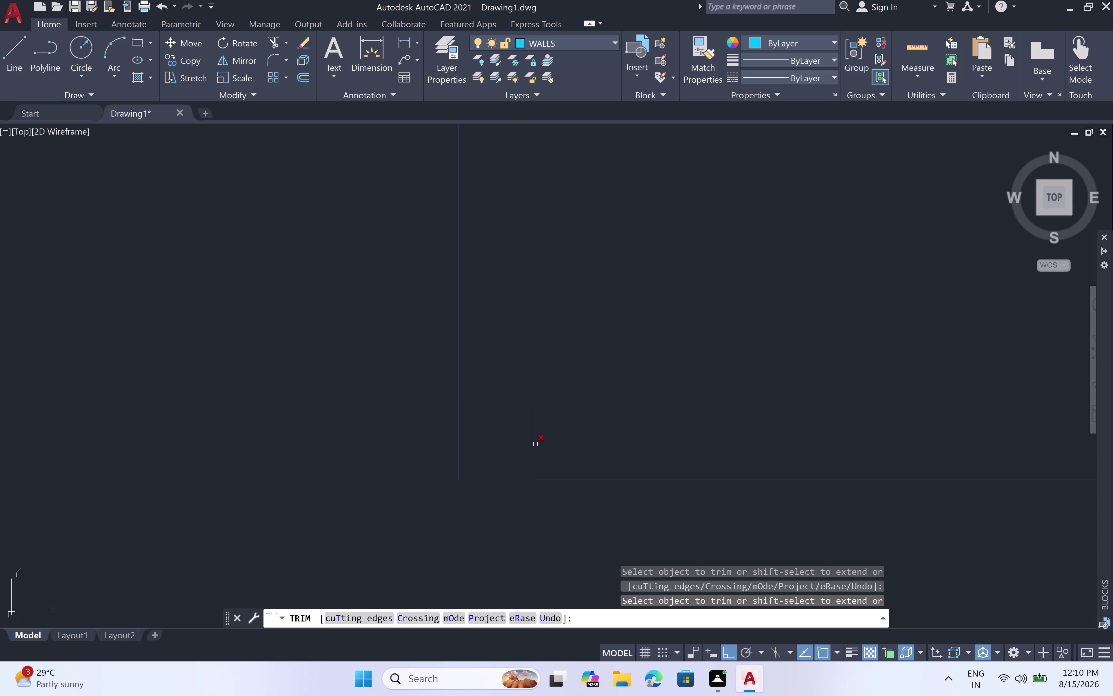
click(536, 444)
Recentre the room outline and end the trim command.
scroll(down, 3)
scroll(down, 3)
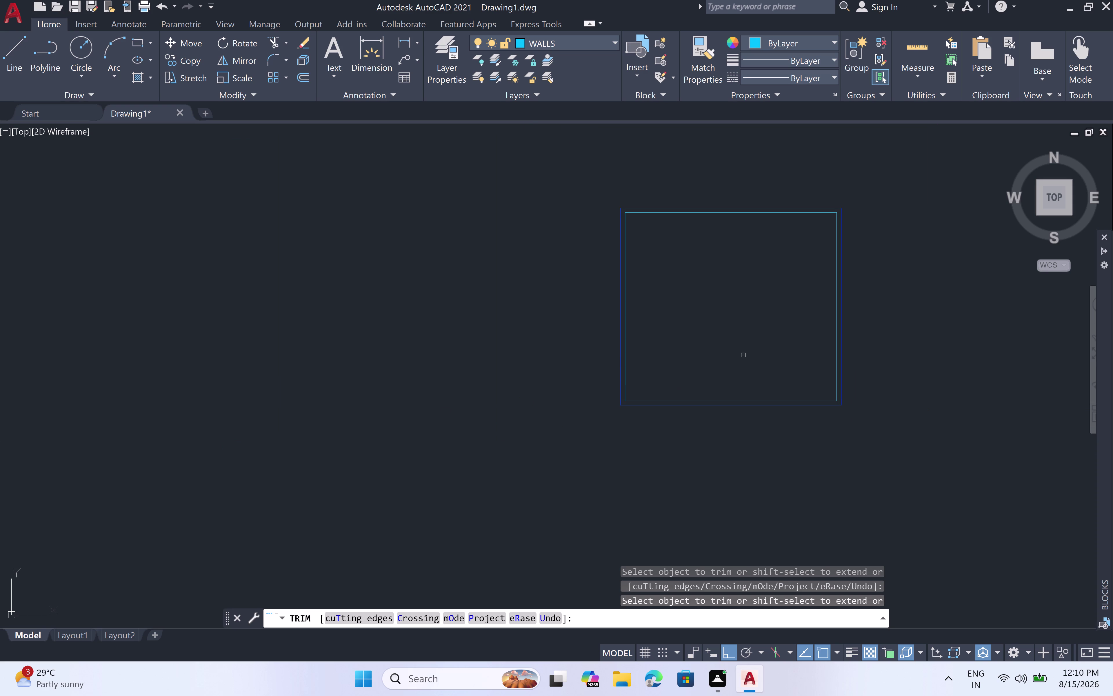
middle_drag(743, 355, 631, 387)
key(Escape)
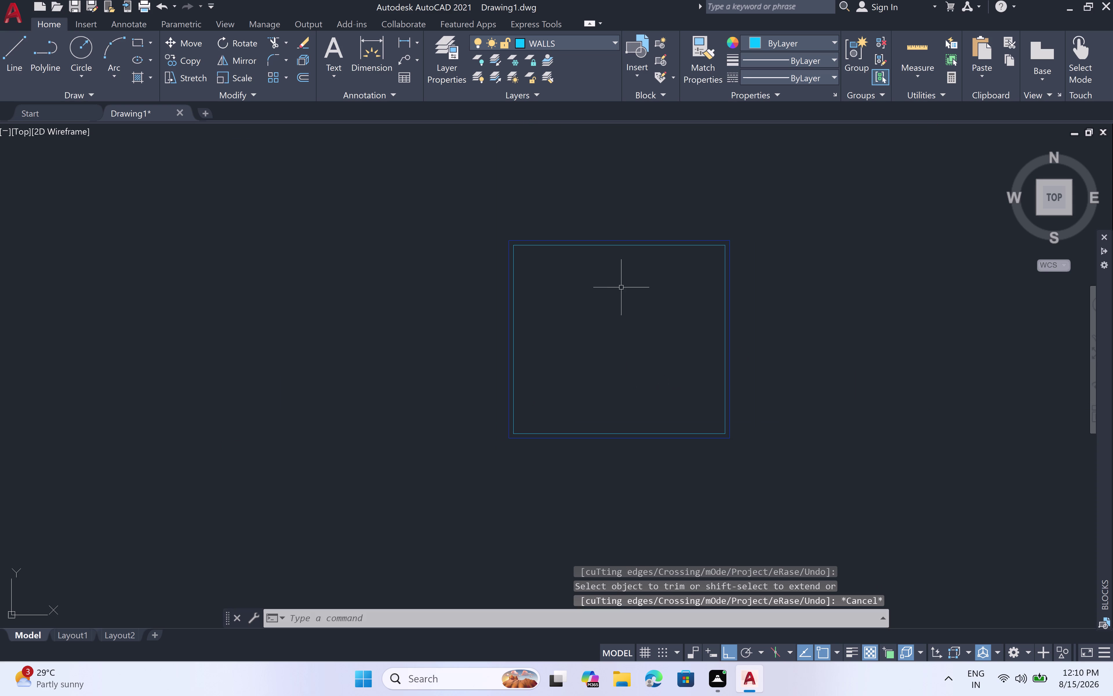
scroll(up, 3)
scroll(down, 3)
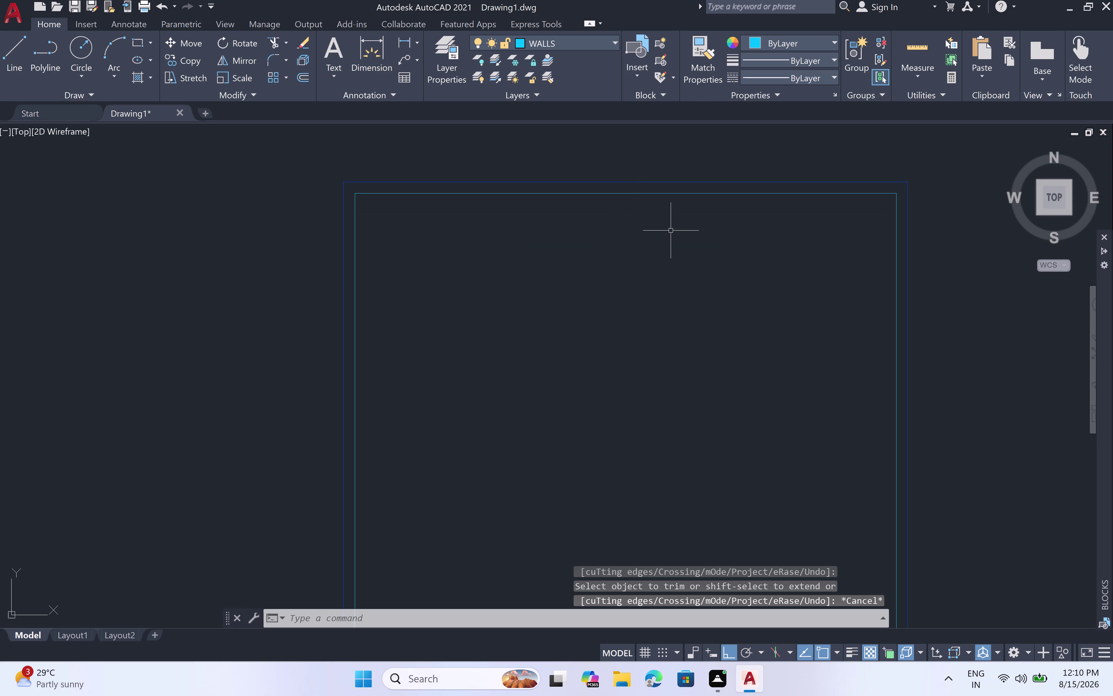
Offset the top and right wall lines 9" inside the room.
key(o)
text(FF)
key(space)
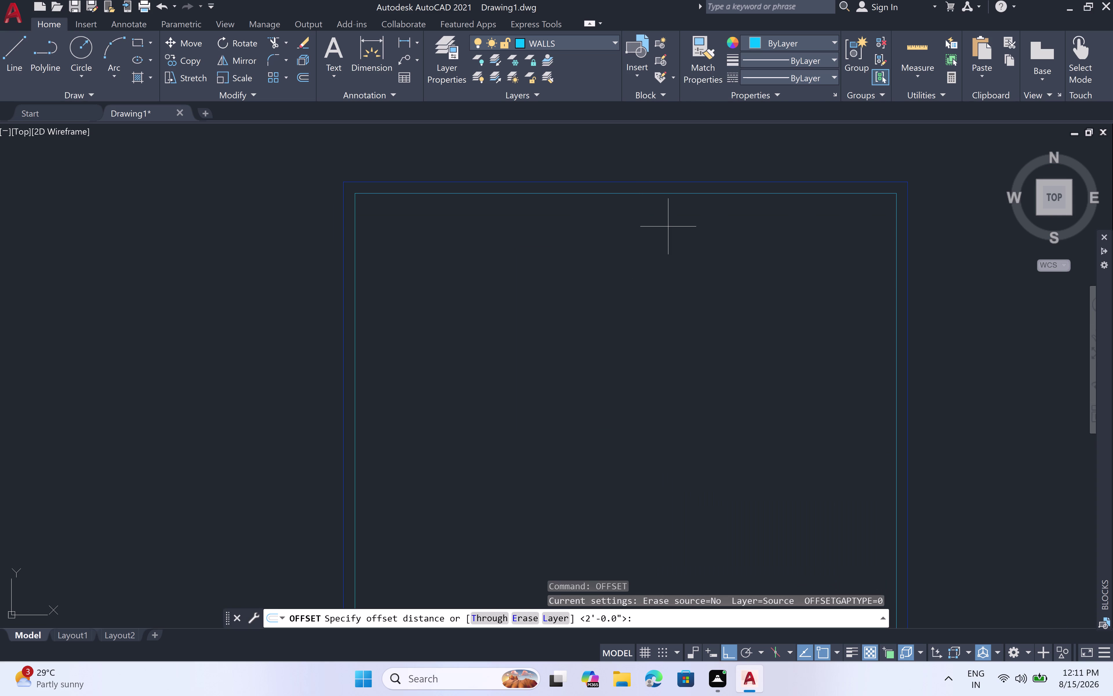
text(9")
key(space)
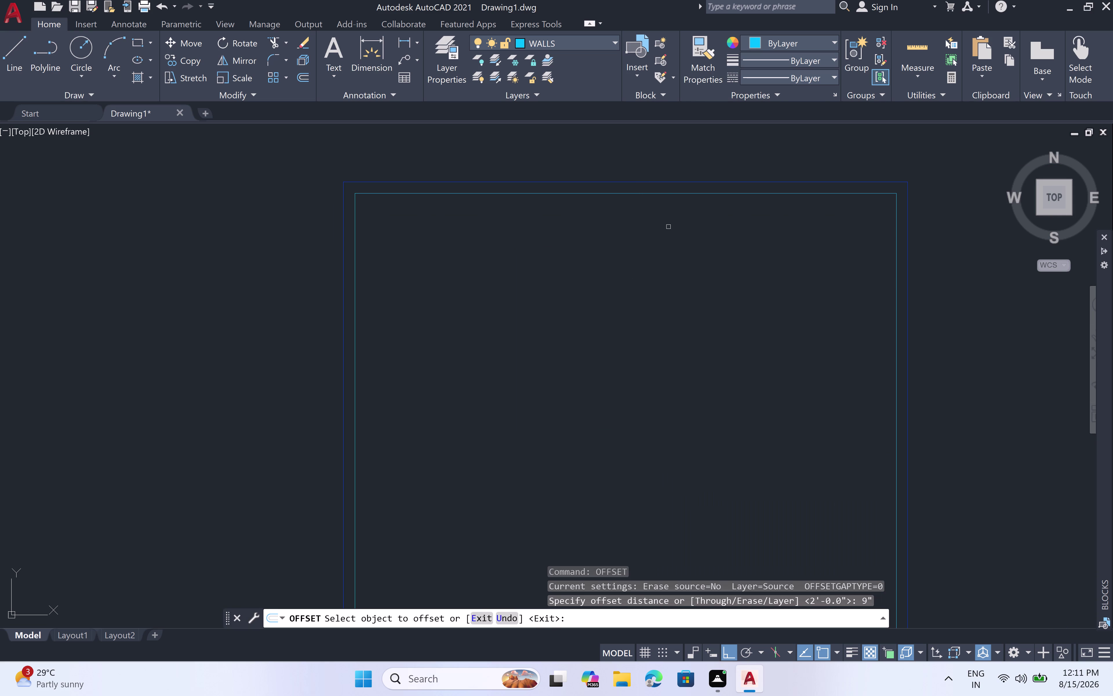
click(688, 195)
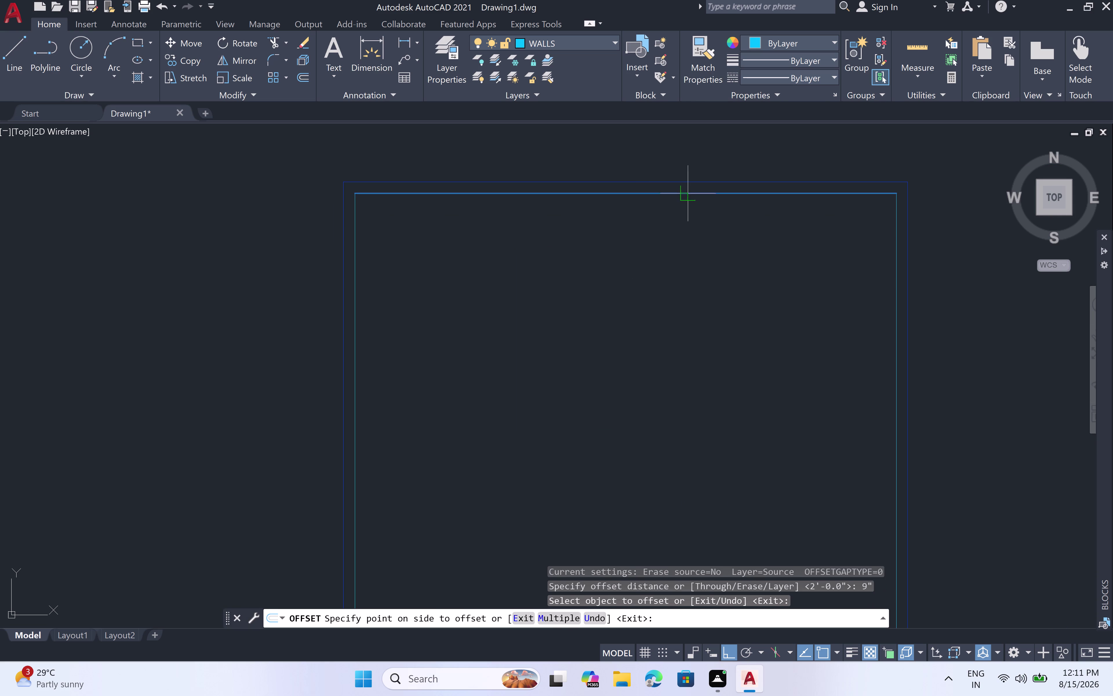
click(672, 232)
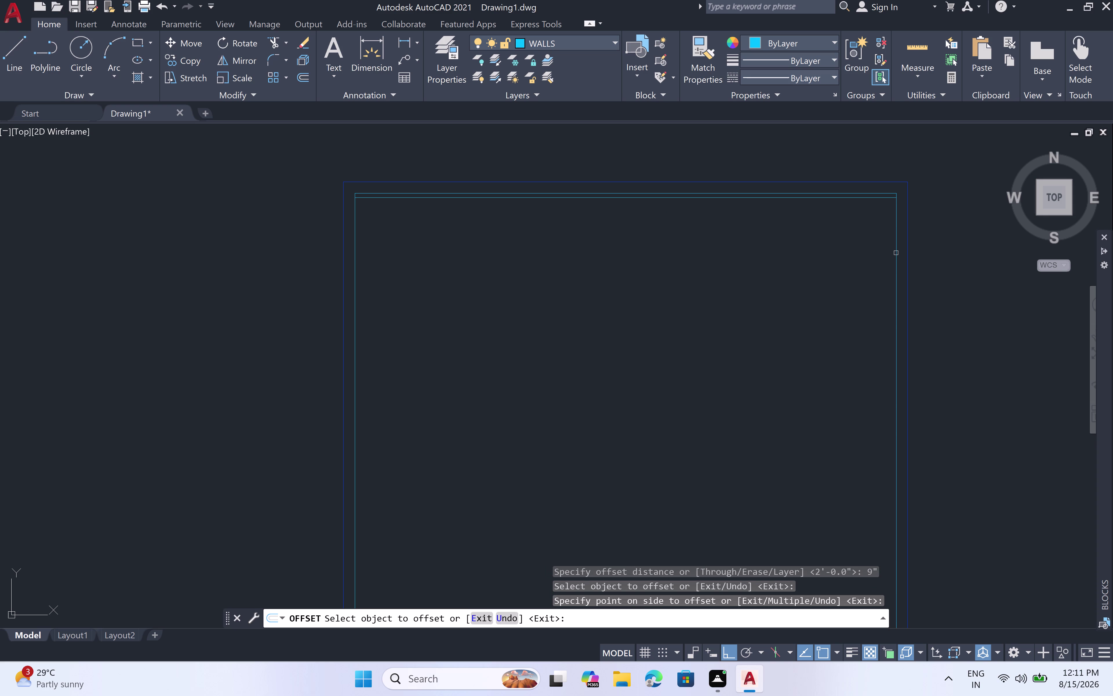
click(896, 253)
click(848, 261)
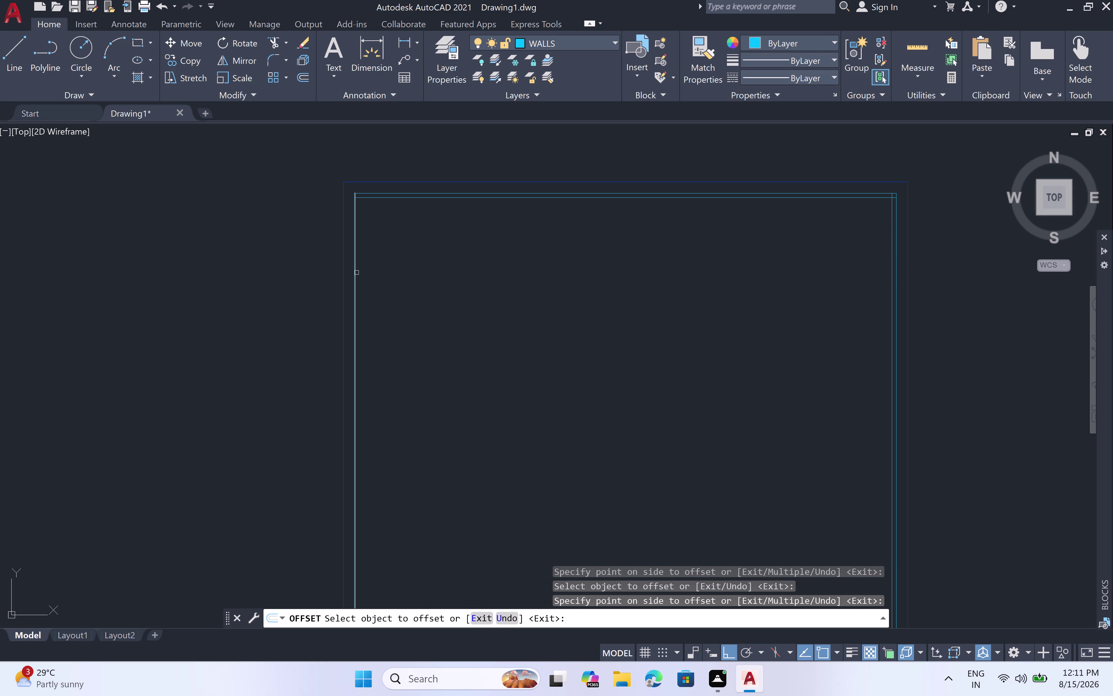
Offset the left and bottom wall lines 9" inside the room.
click(355, 273)
click(399, 272)
scroll(down, 3)
middle_drag(477, 387, 516, 320)
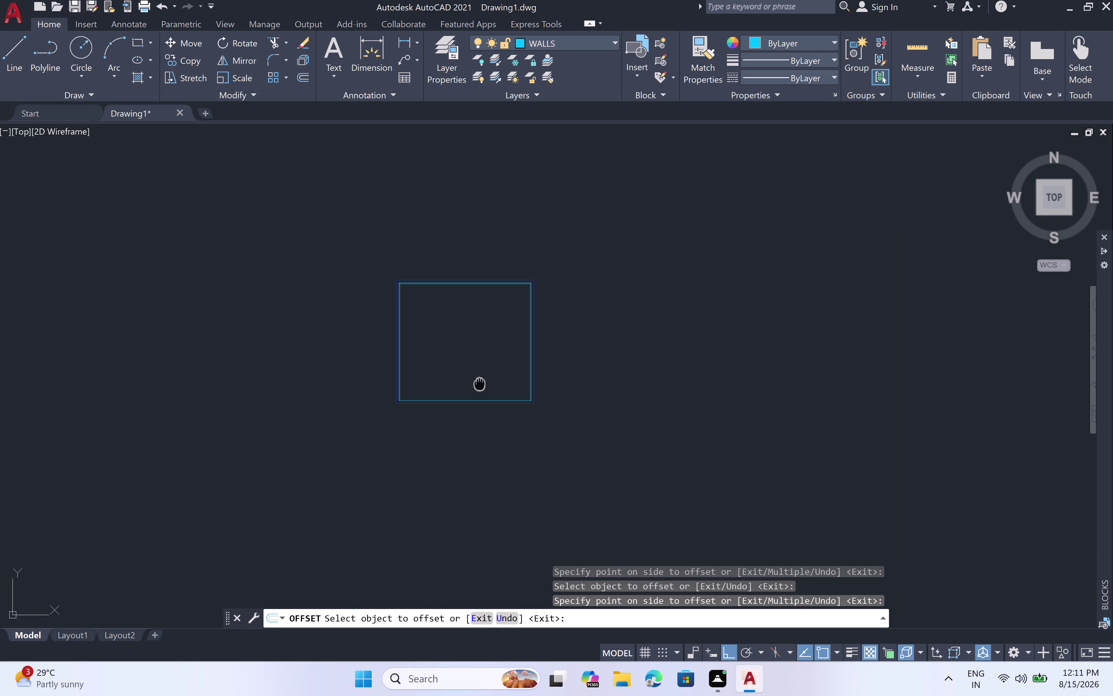
middle_drag(515, 320, 518, 312)
scroll(up, 3)
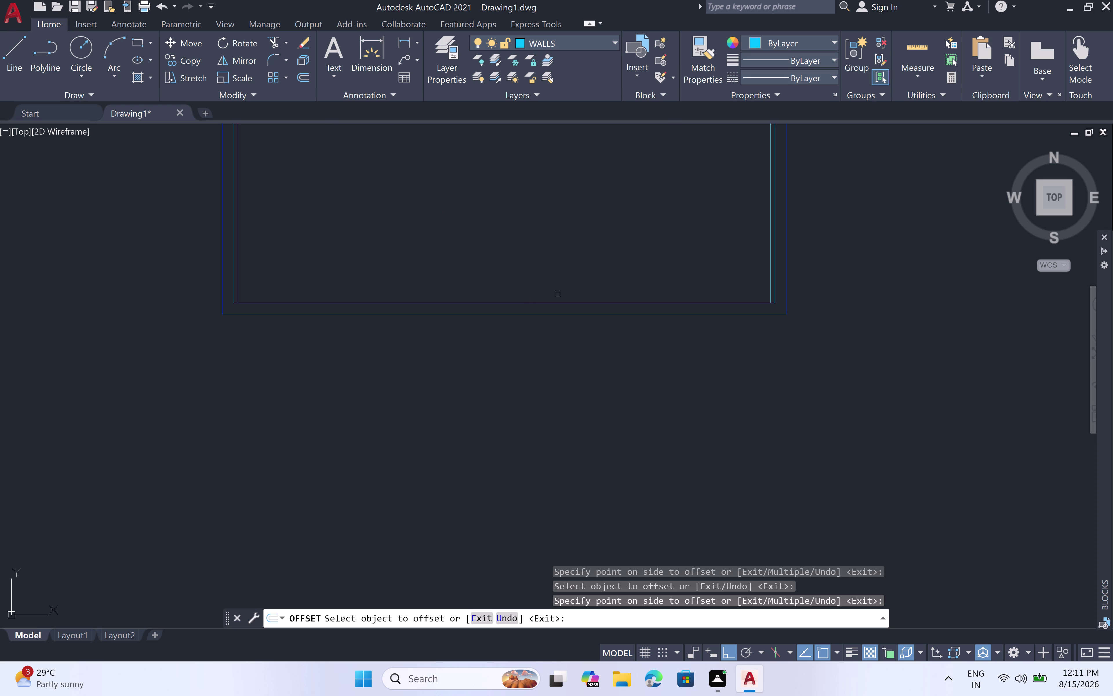
click(550, 301)
click(558, 254)
scroll(down, 3)
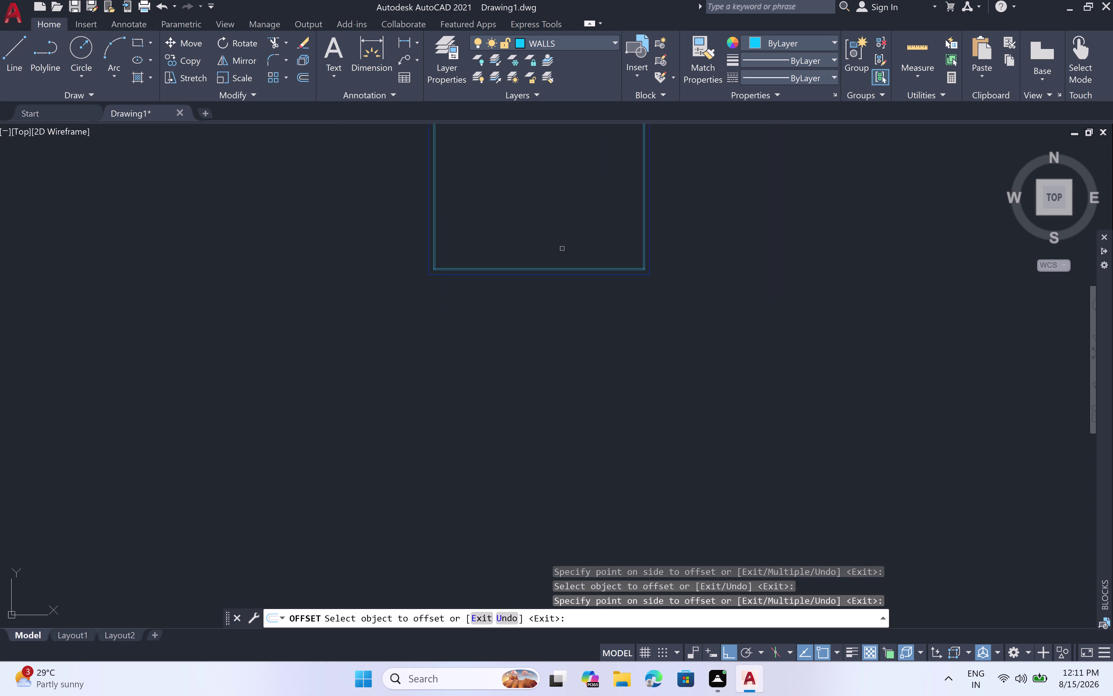
middle_drag(568, 245, 572, 382)
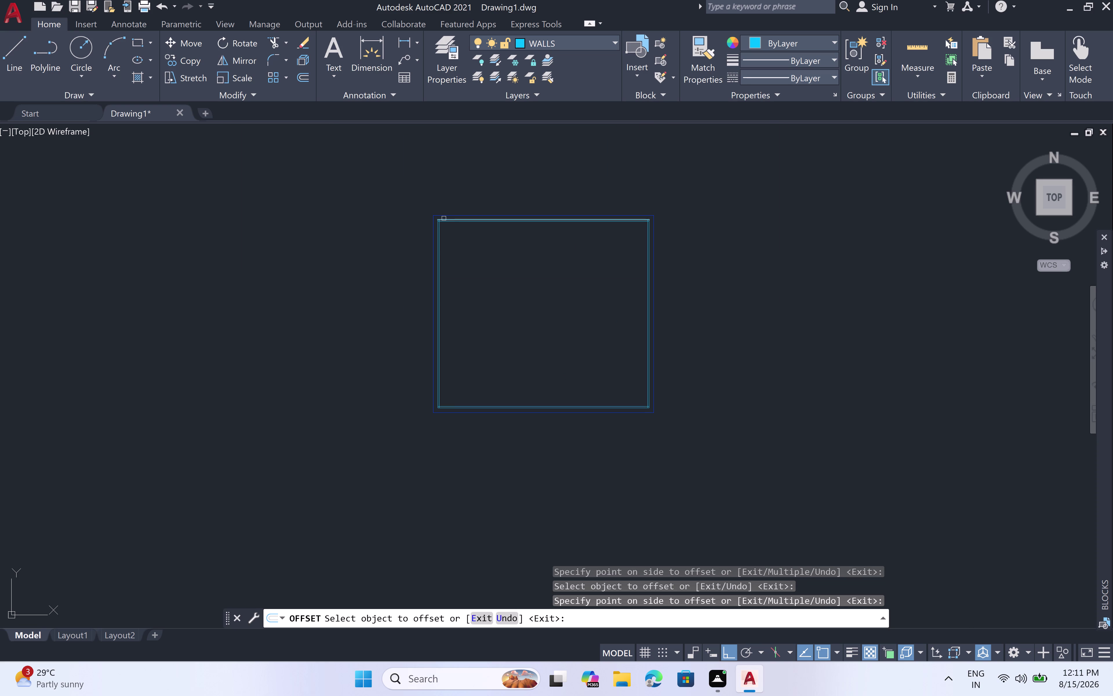
scroll(up, 3)
key(Escape)
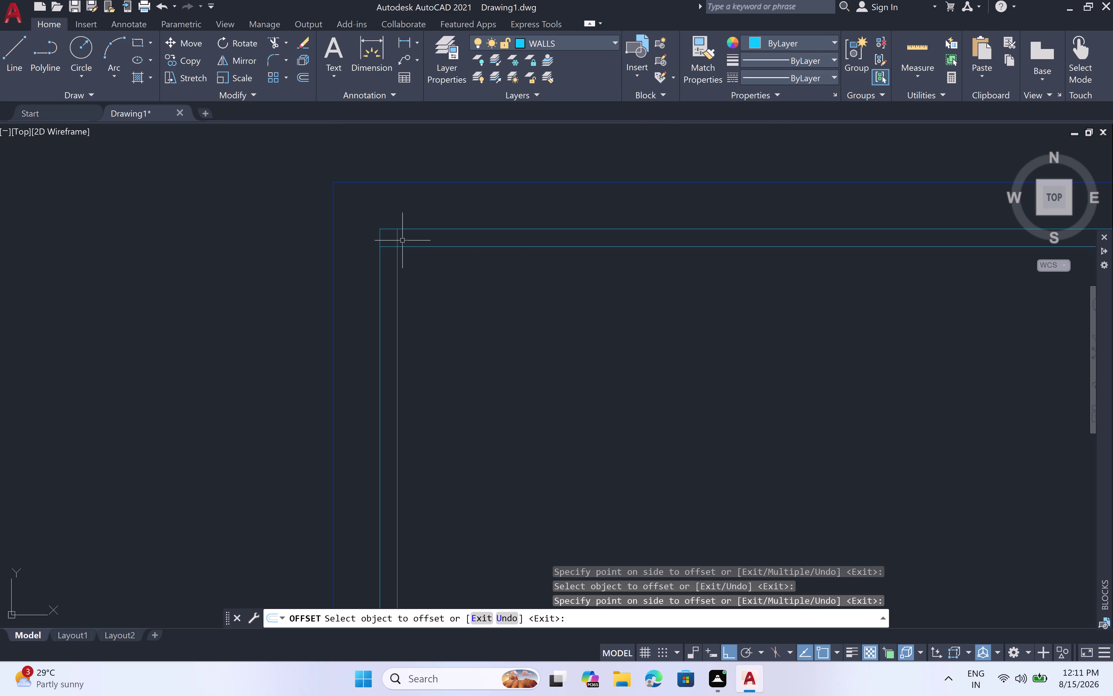
key(t)
text(R)
key(space)
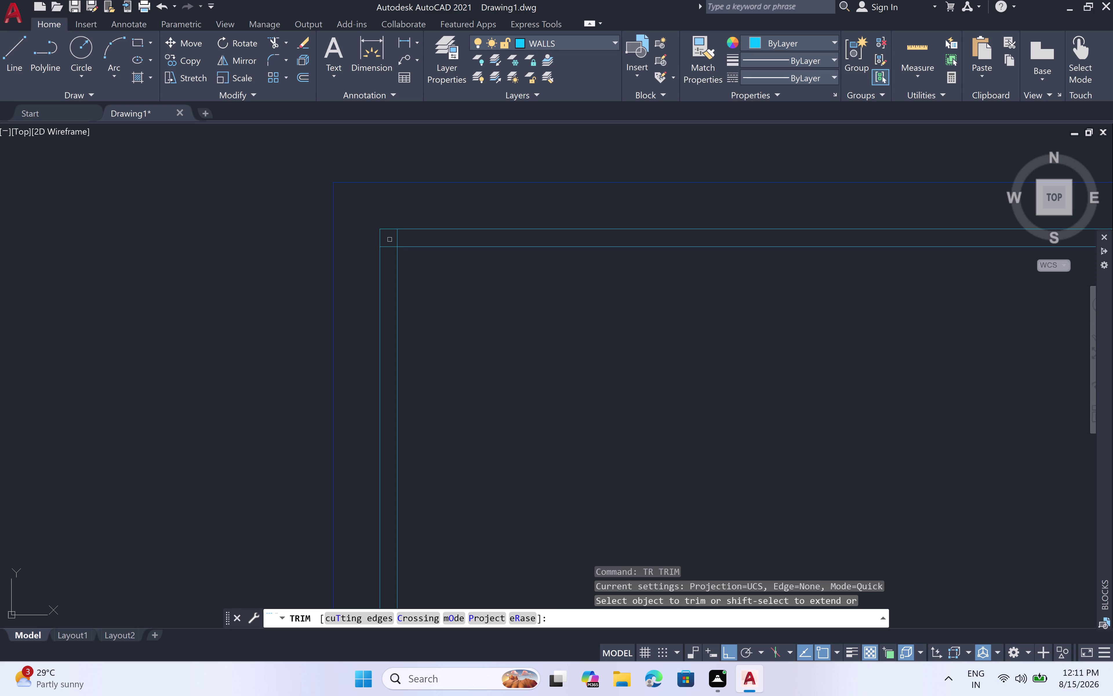
double_click(396, 239)
click(389, 245)
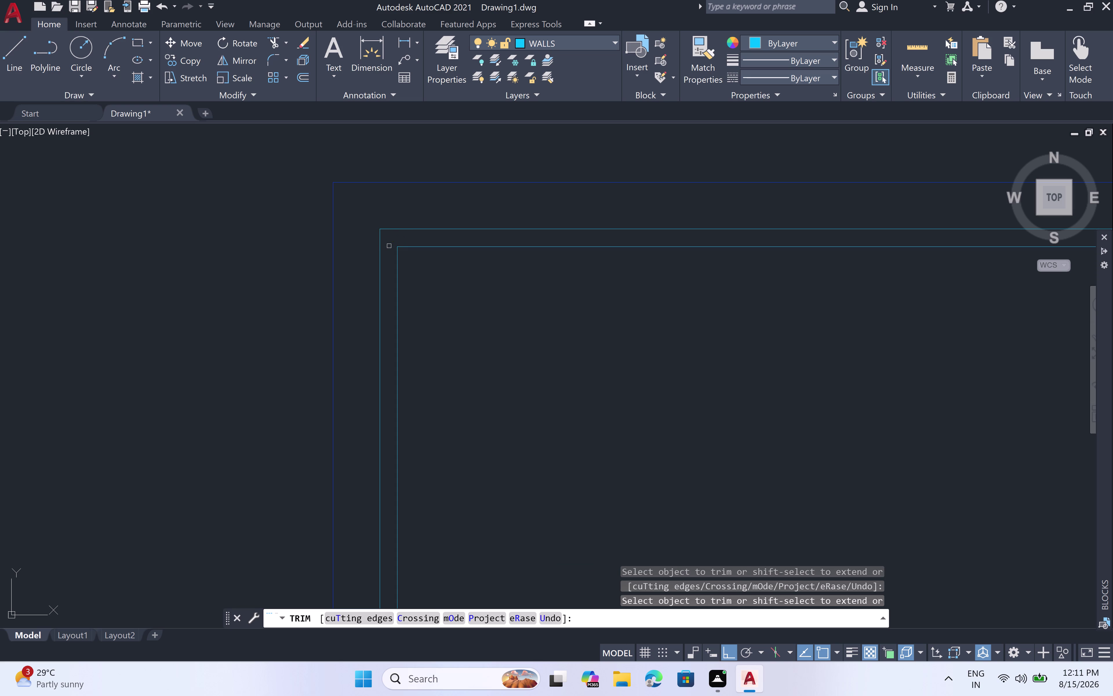
scroll(down, 3)
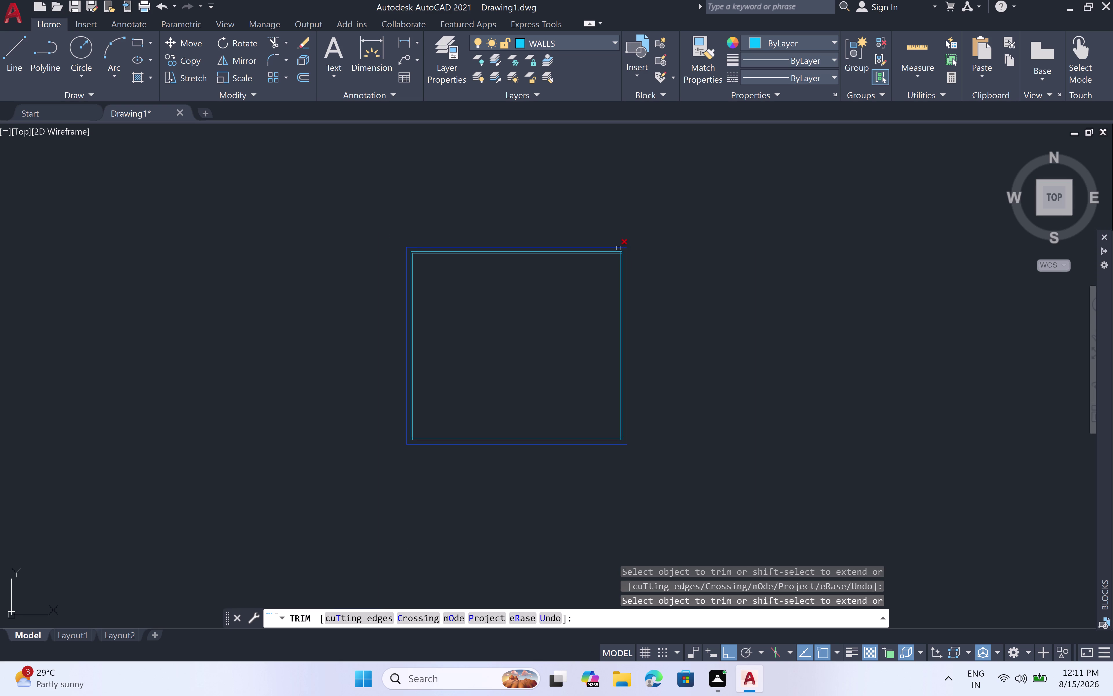
scroll(up, 3)
click(656, 247)
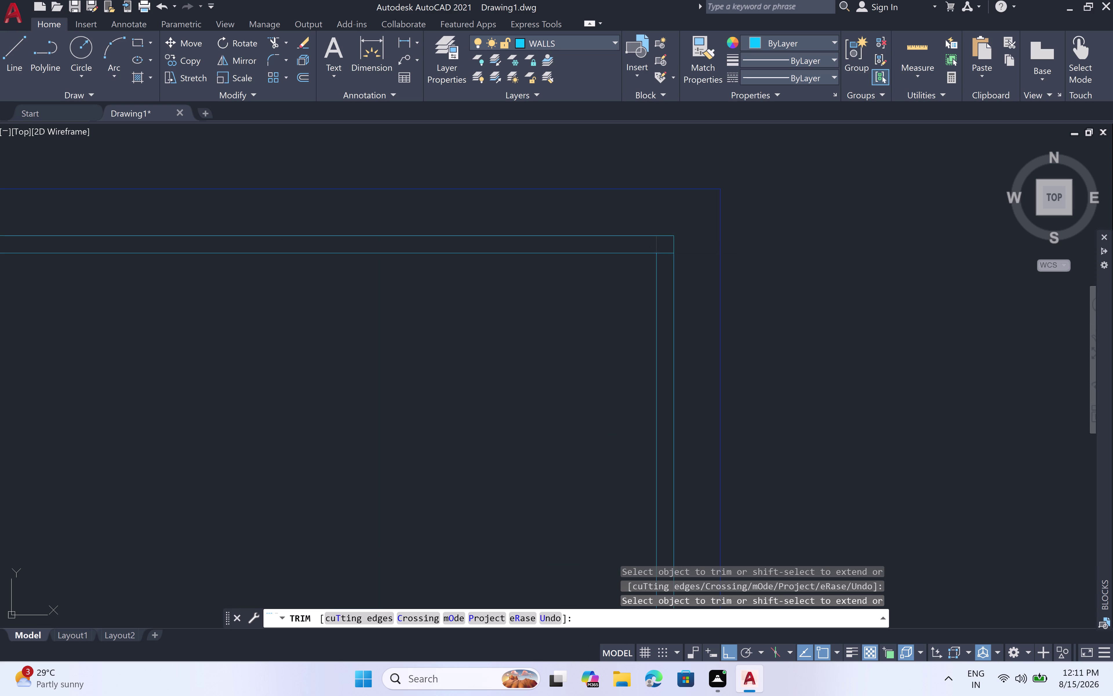
click(669, 254)
scroll(down, 3)
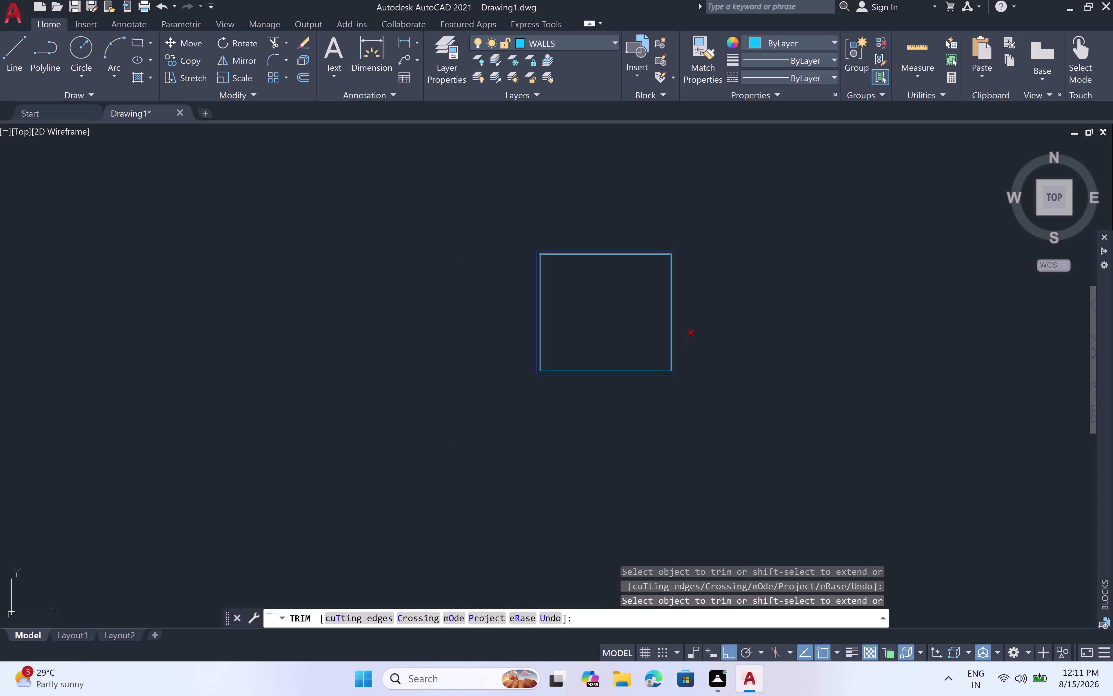
scroll(up, 3)
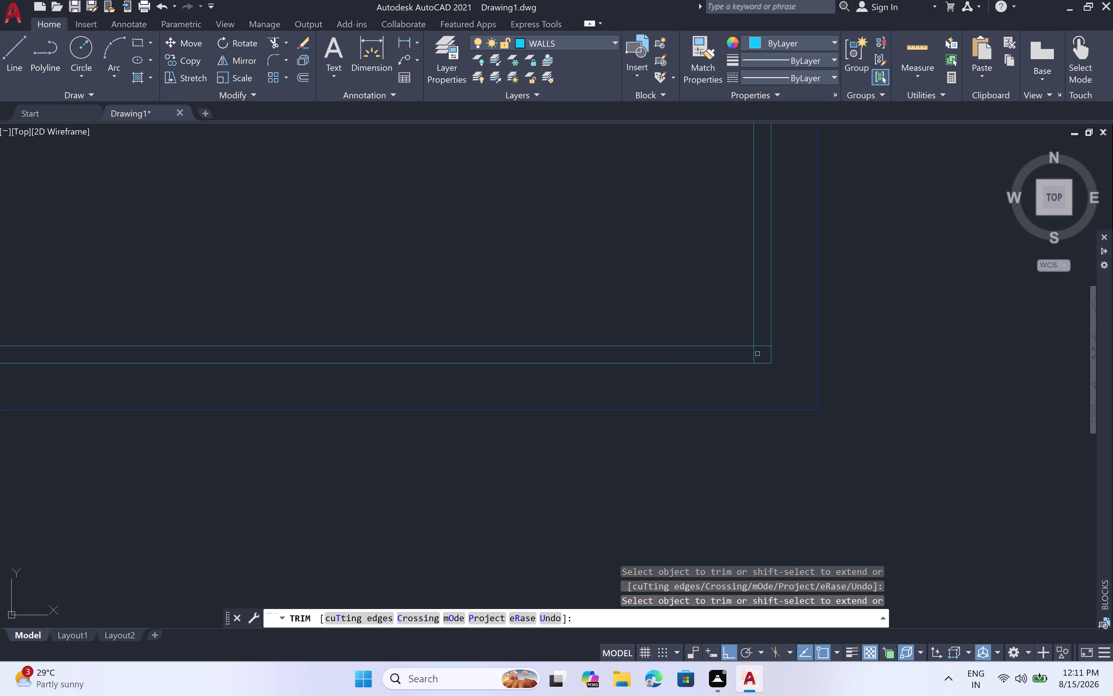
click(762, 347)
click(755, 357)
scroll(down, 3)
scroll(up, 3)
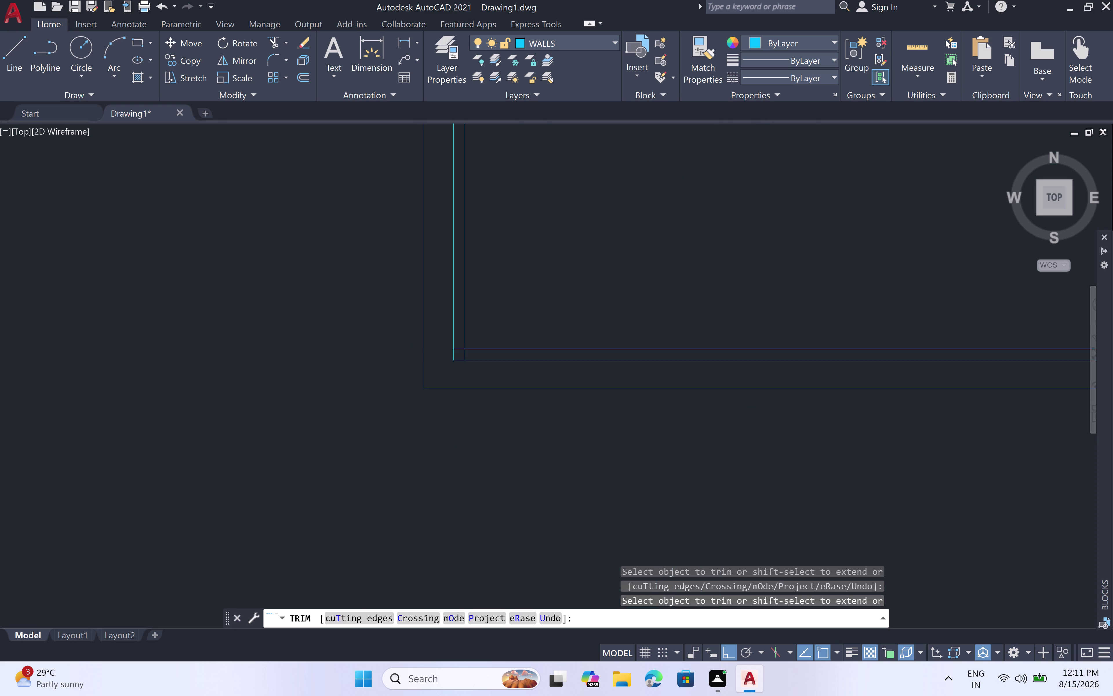
click(532, 347)
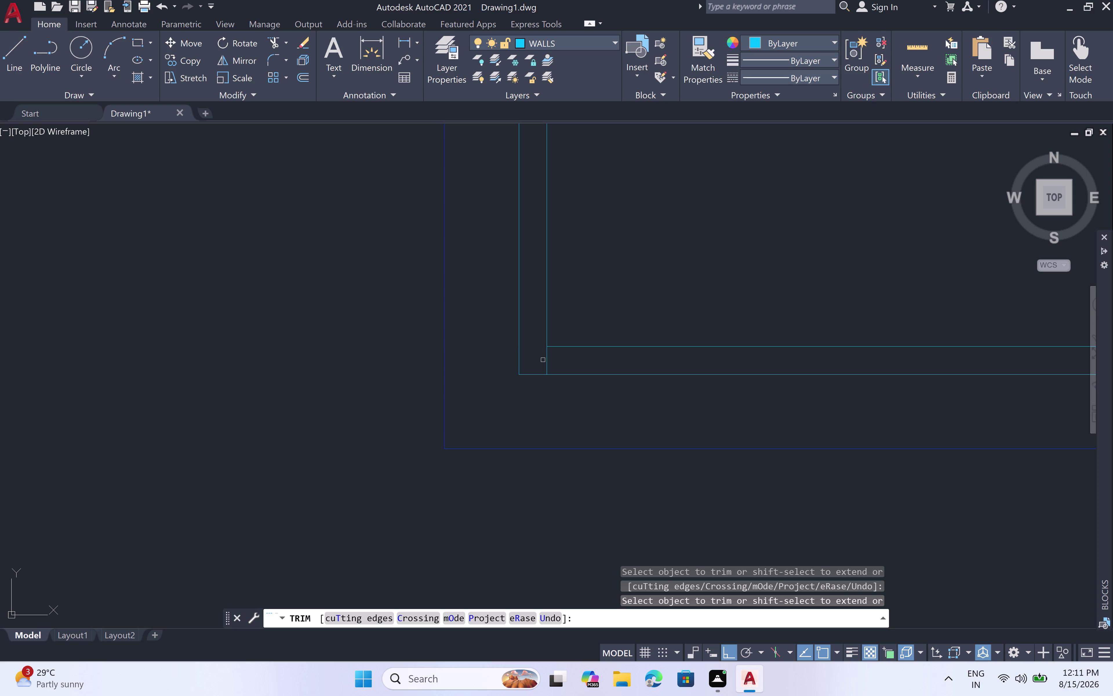
click(549, 366)
scroll(down, 3)
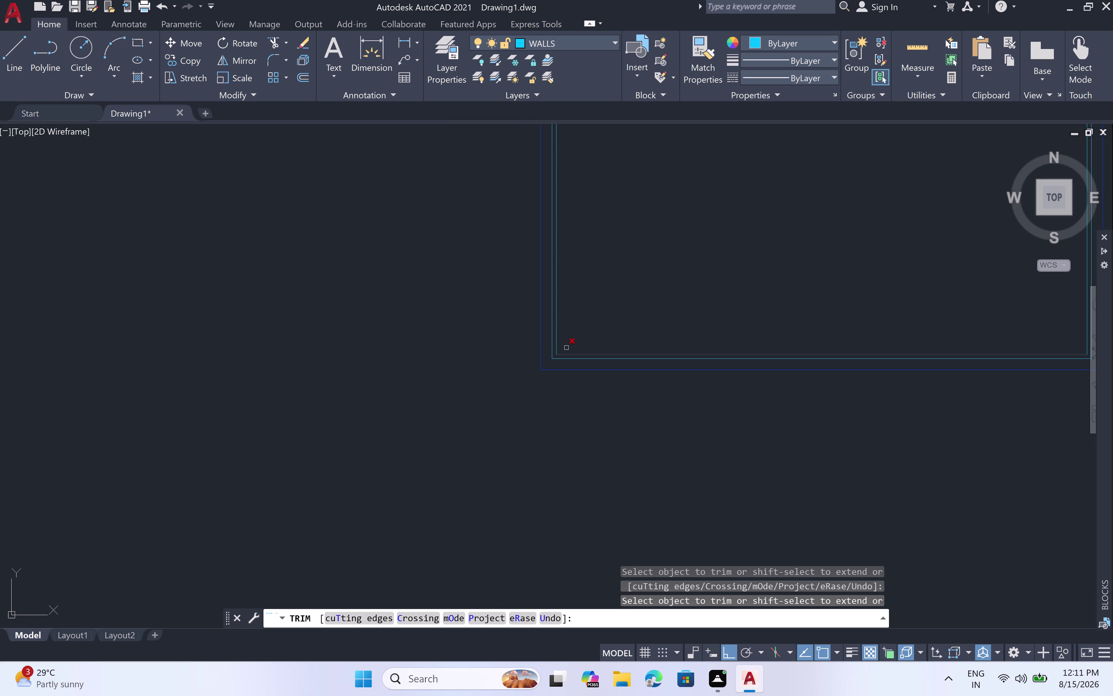
scroll(down, 3)
middle_drag(665, 311, 546, 352)
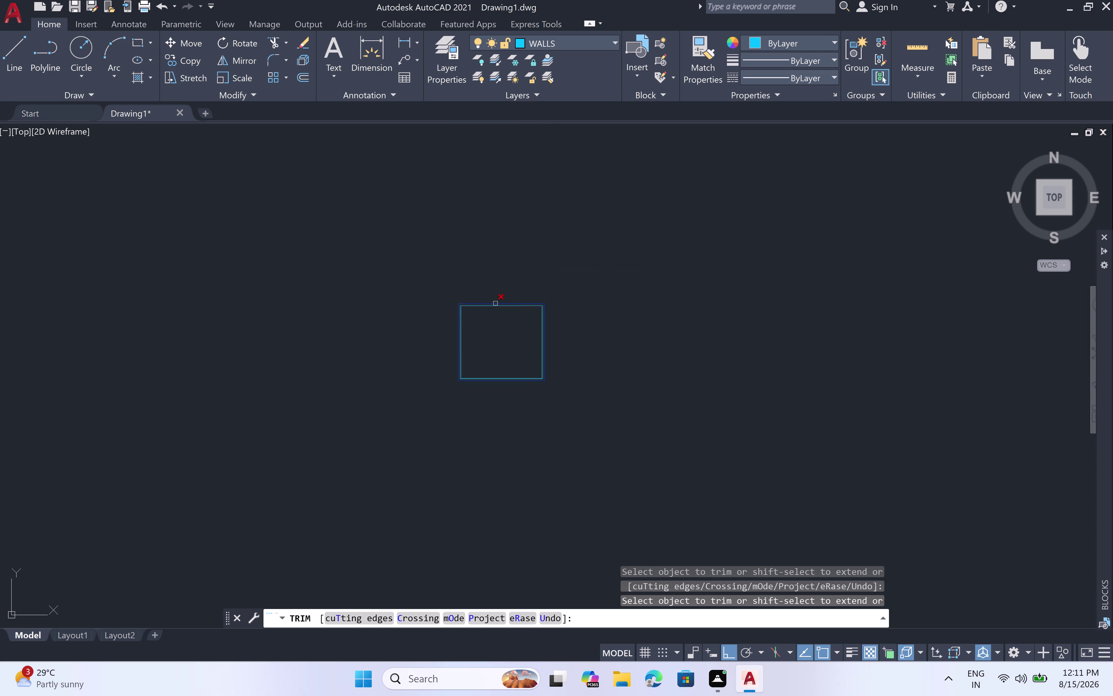
scroll(up, 3)
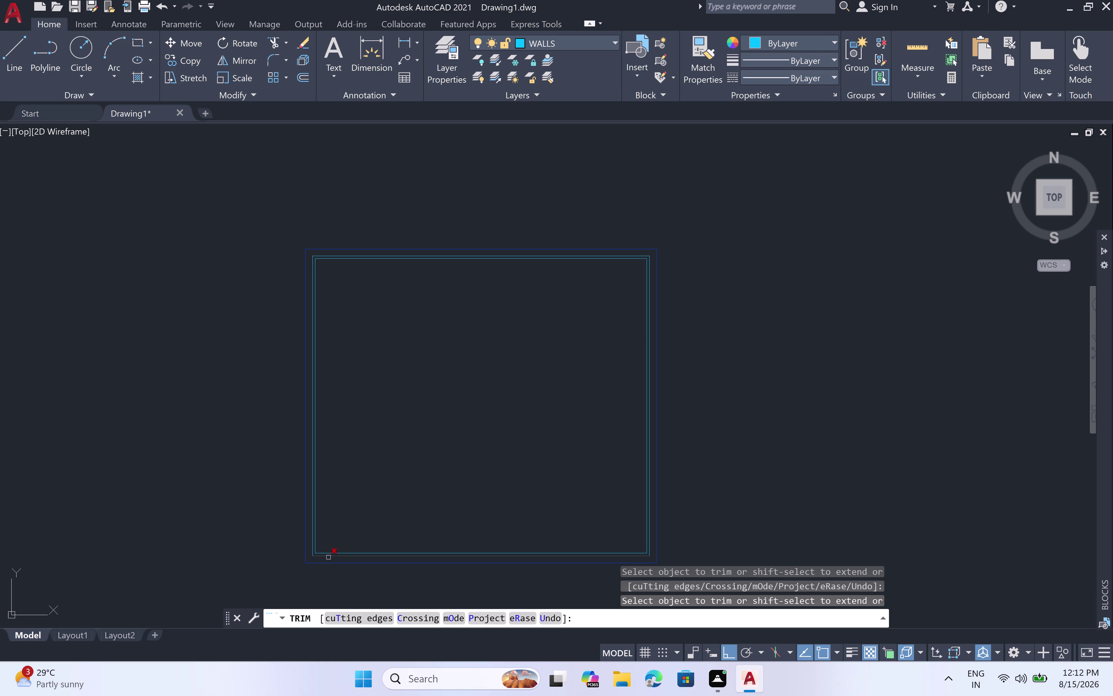
scroll(up, 3)
scroll(up, 3)
scroll(up, 3)
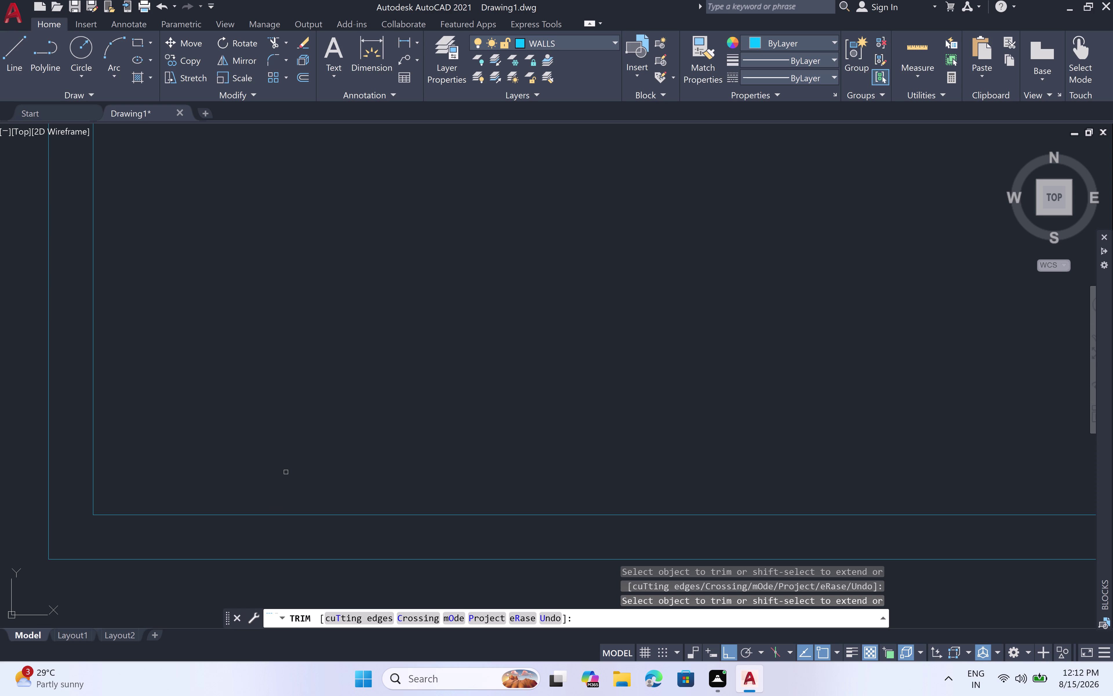
scroll(down, 3)
scroll(down, 3)
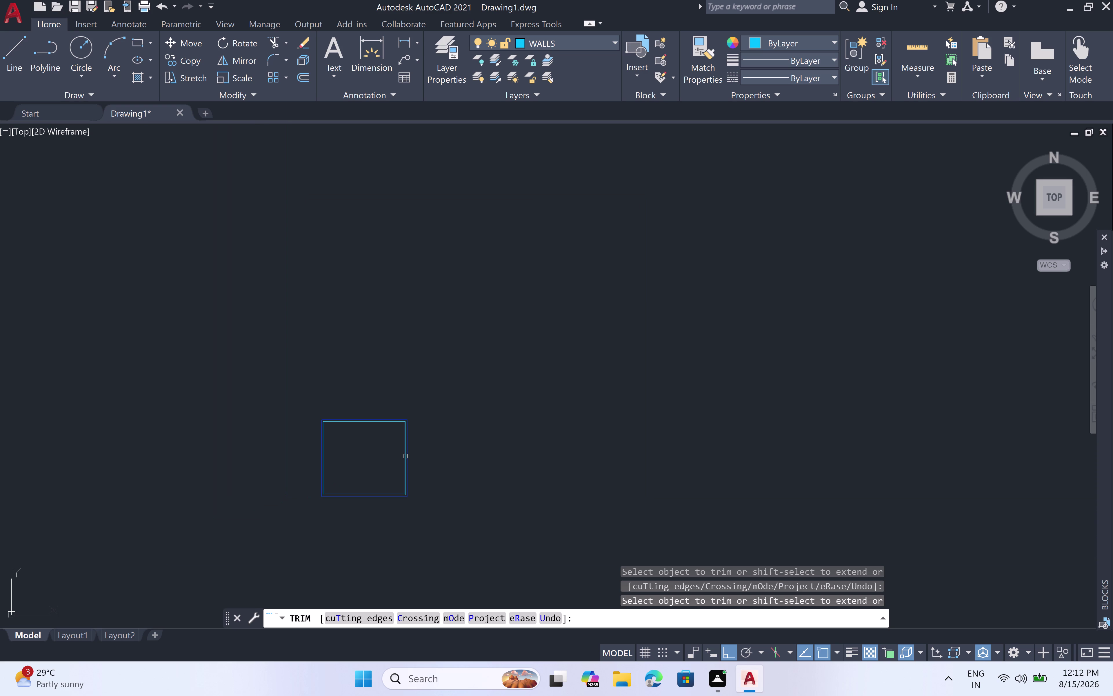
scroll(down, 3)
scroll(down, 3)
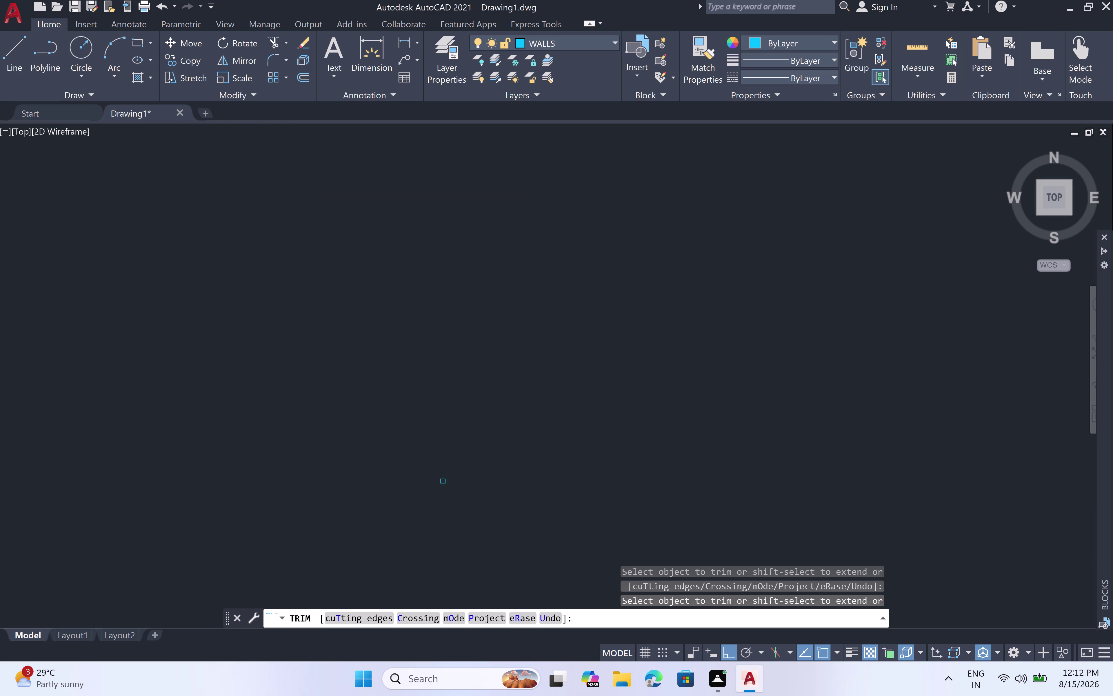
scroll(down, 3)
middle_drag(446, 510, 443, 443)
triple_click(803, 483)
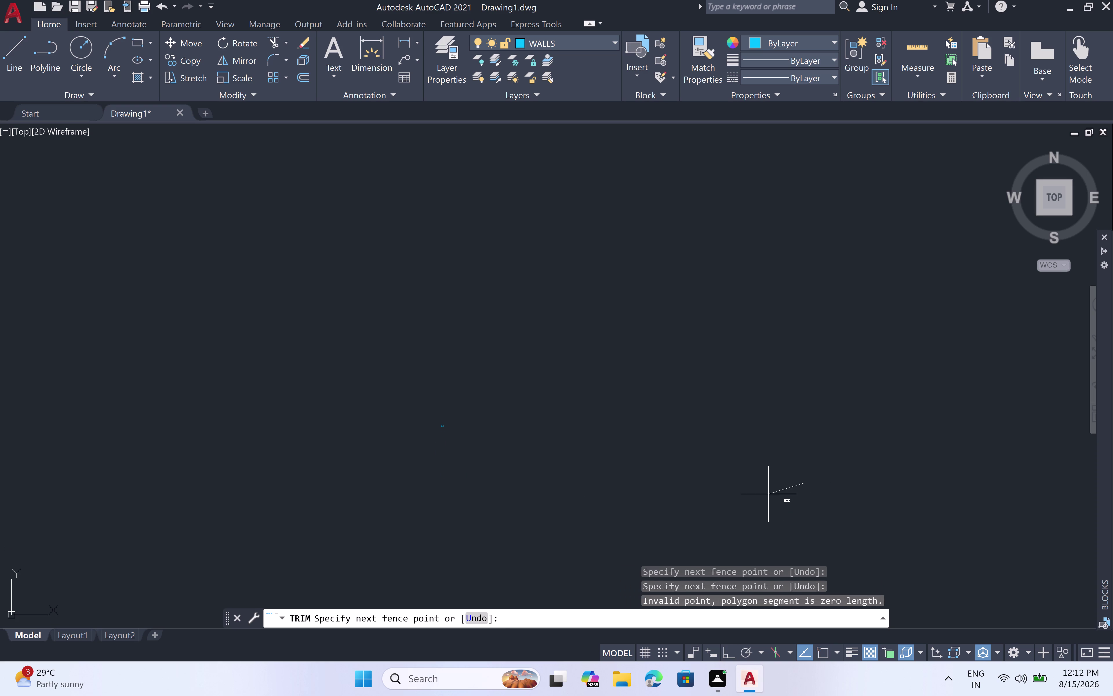
key(Escape)
click(798, 495)
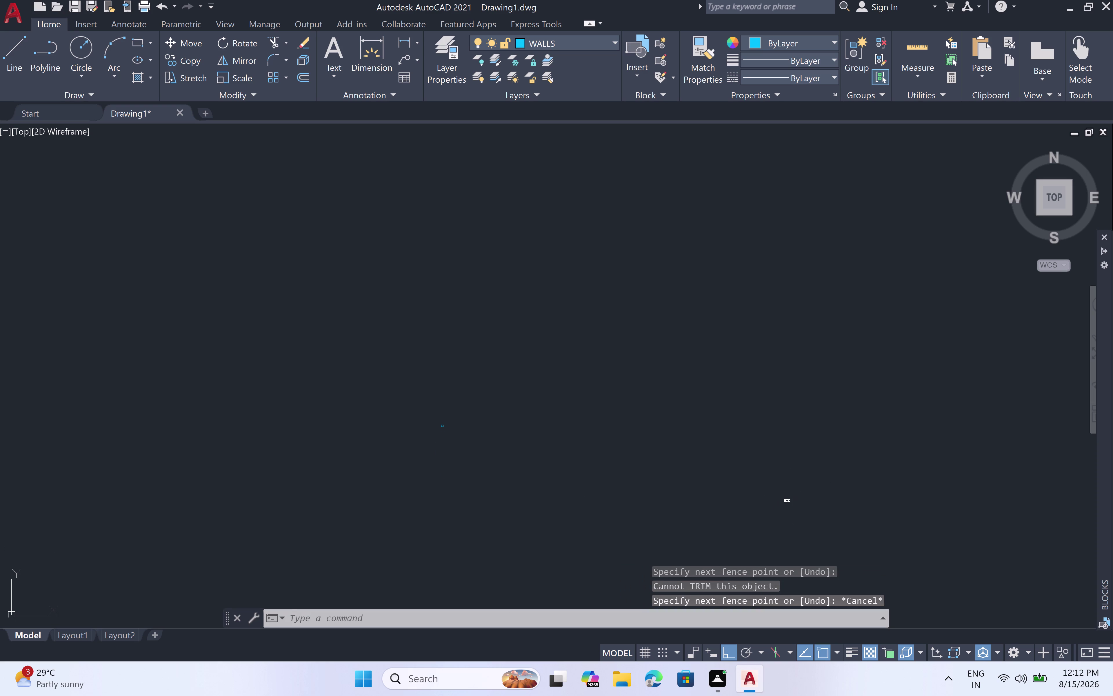
click(773, 512)
Move the car block near the wall boundary with Ortho turned off.
text(M)
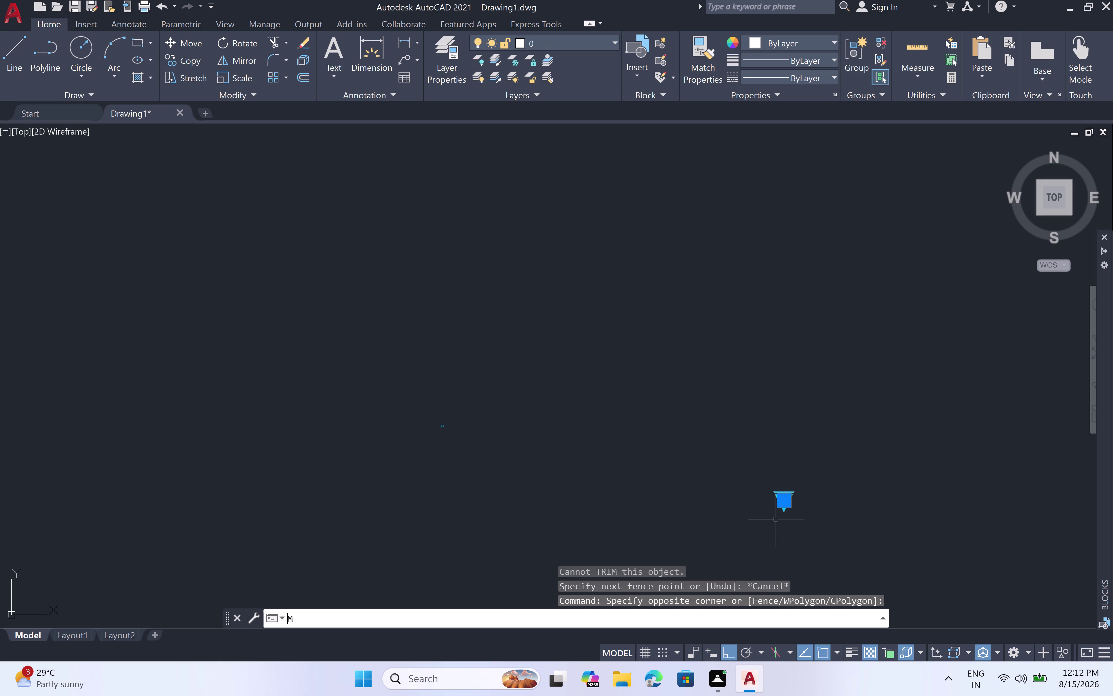
key(space)
click(790, 504)
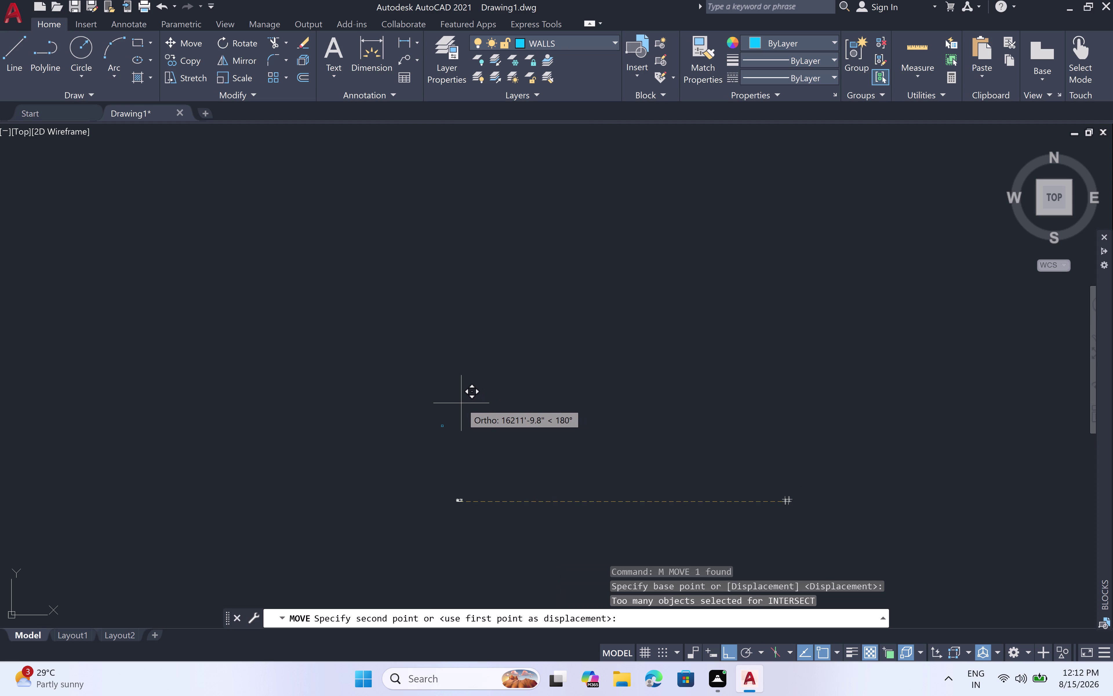
key(F8)
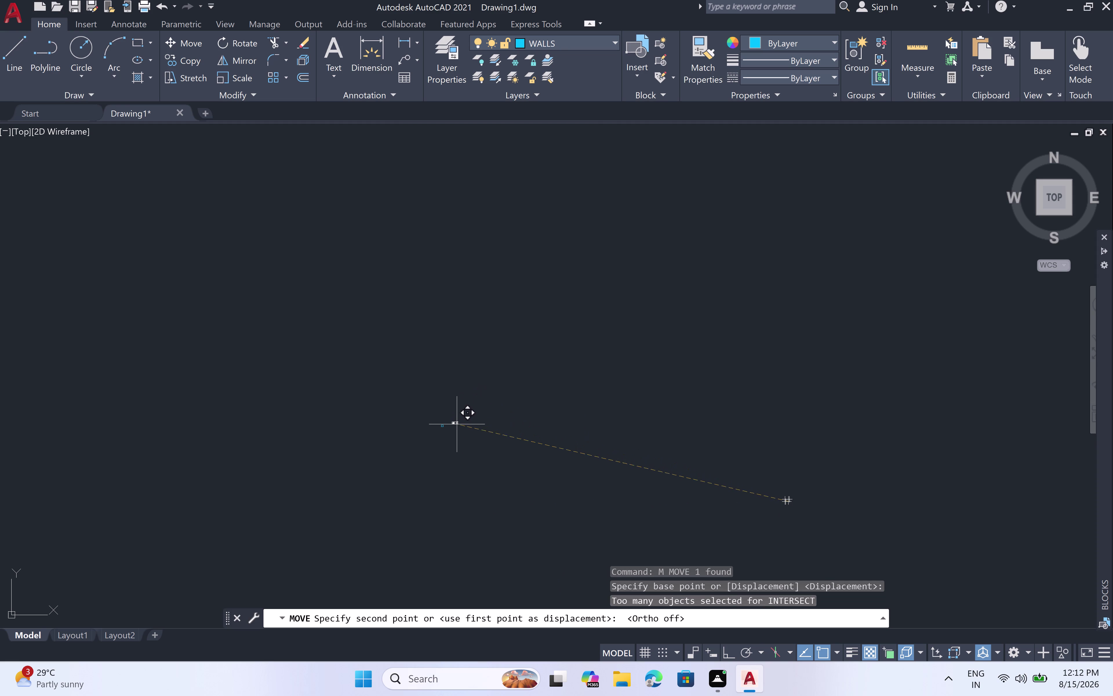
click(456, 427)
Zoom in, reselect the car block and bring up its right-click menu.
scroll(up, 3)
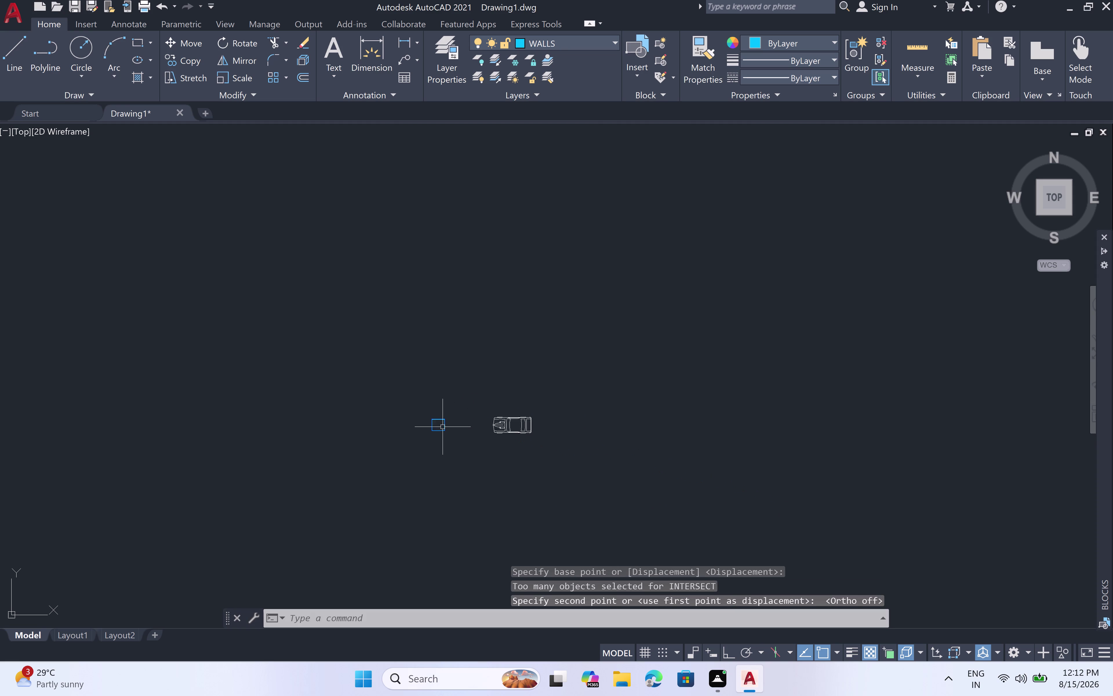
scroll(up, 3)
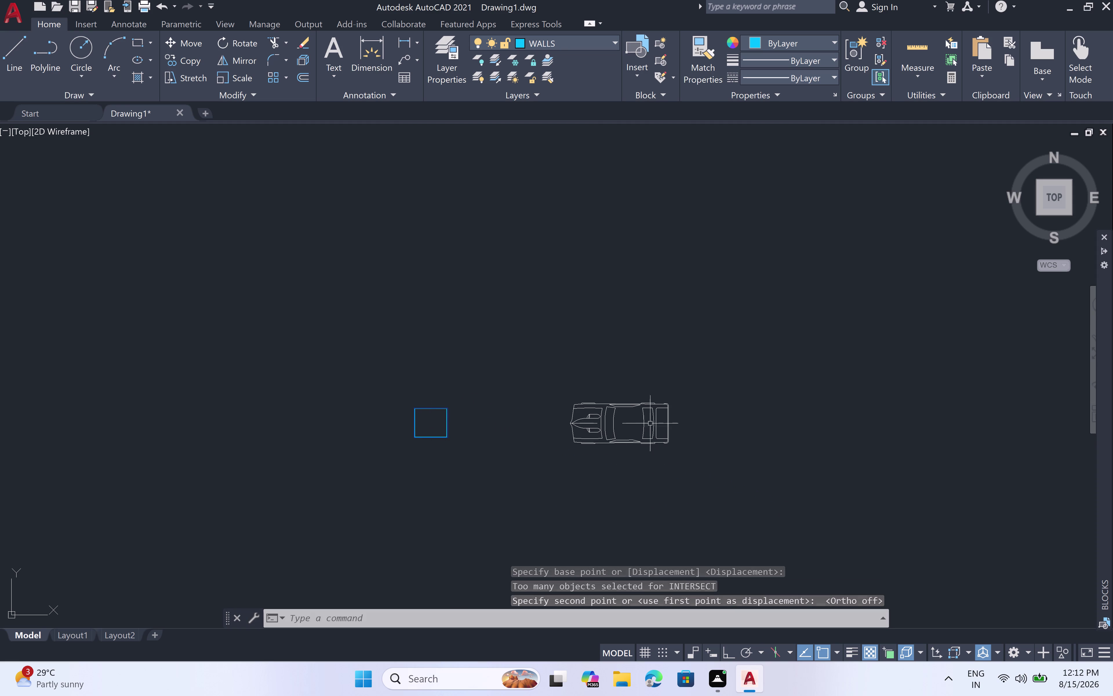
double_click(709, 392)
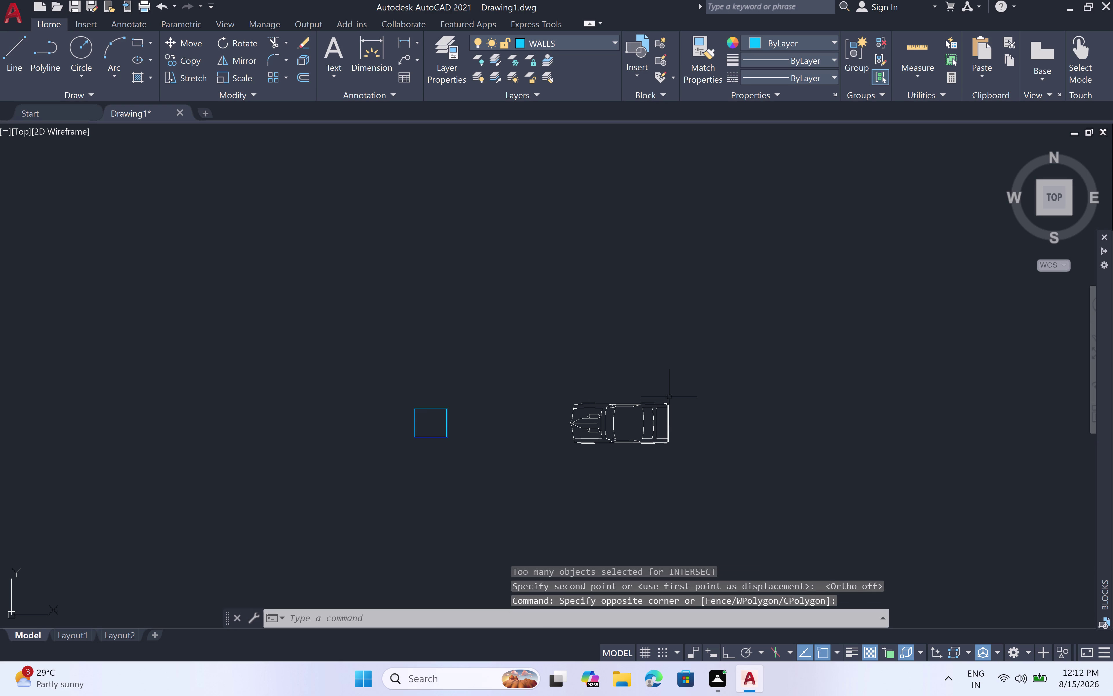
click(675, 395)
click(566, 457)
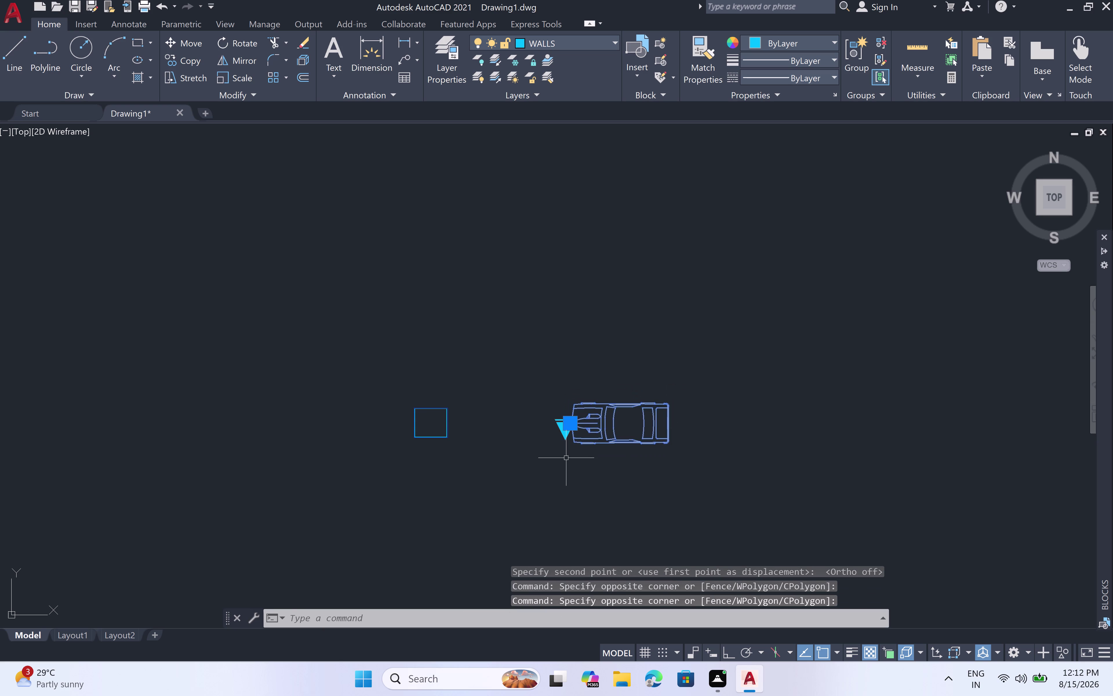
right_click(586, 447)
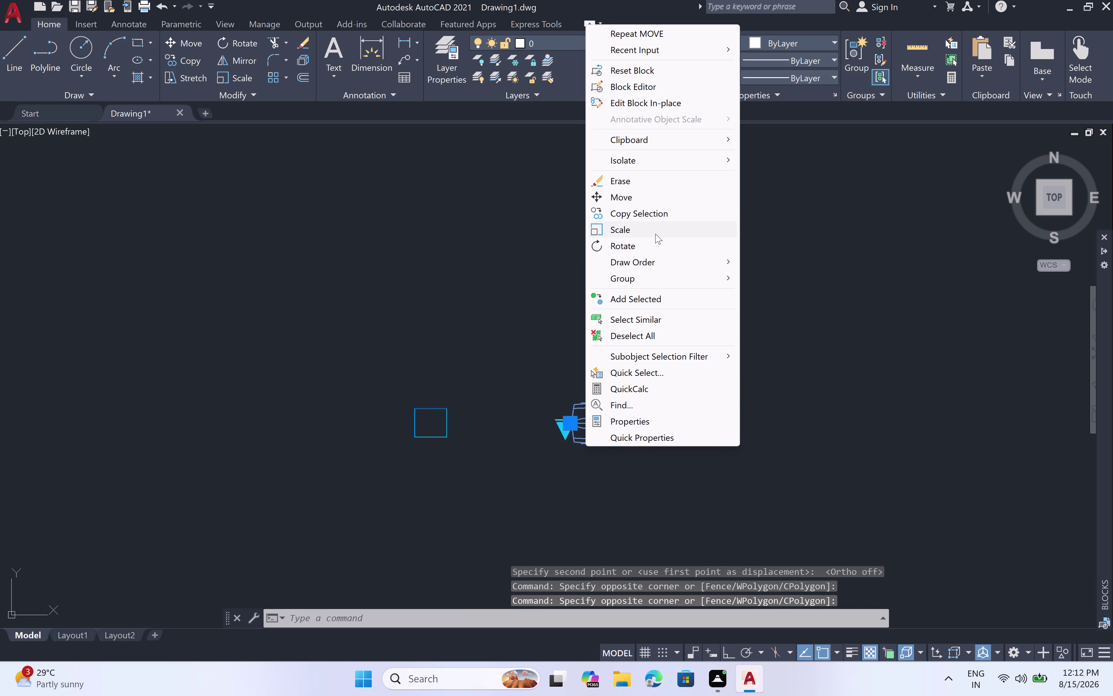
Scale the car block down about a base point to a much smaller size.
click(655, 233)
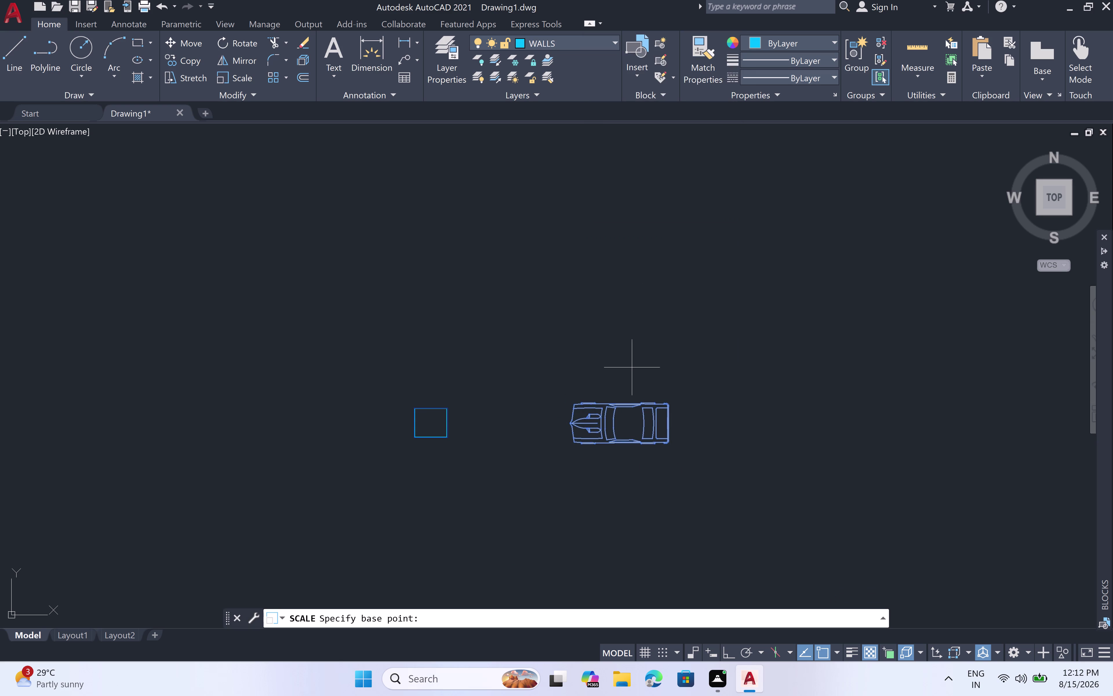
click(571, 424)
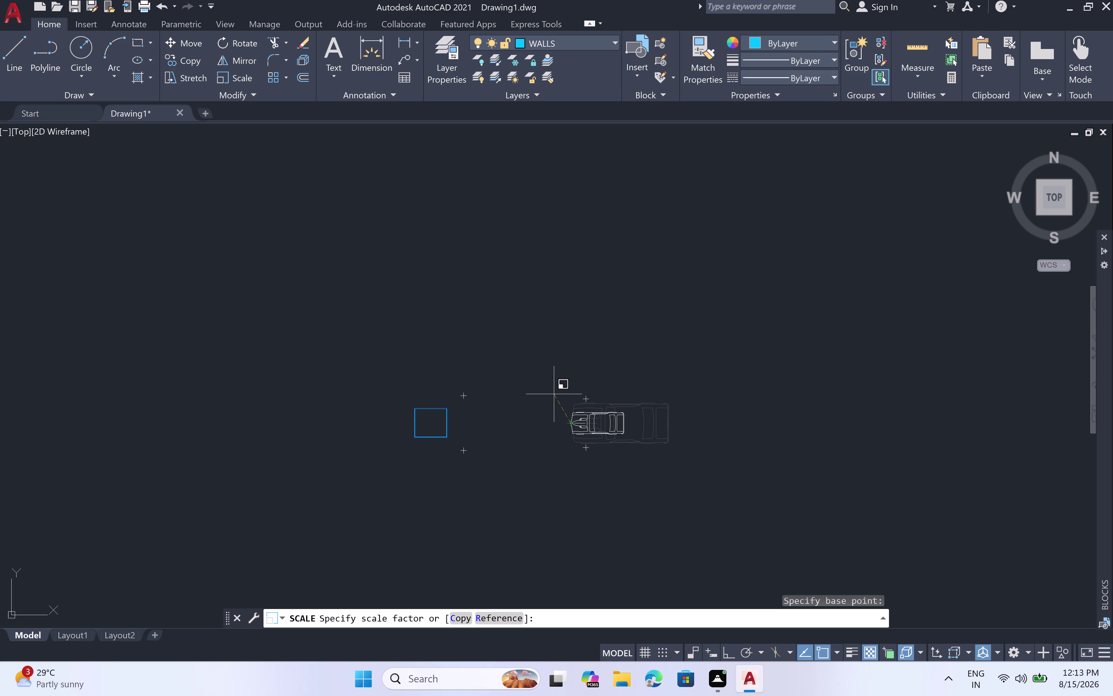
scroll(up, 3)
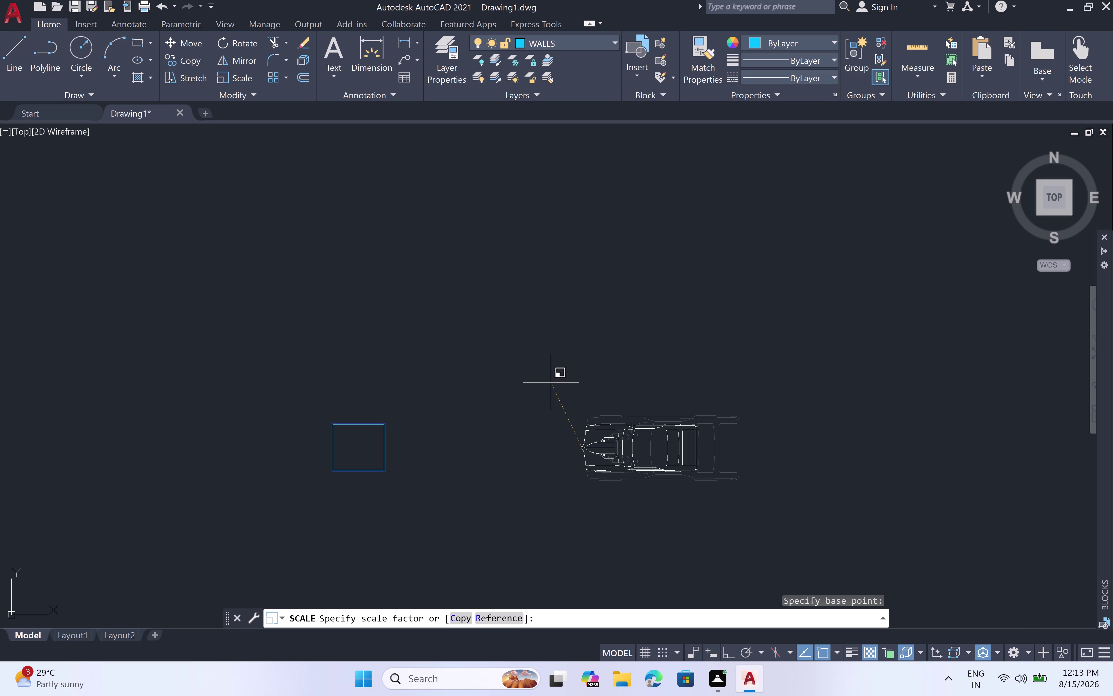
scroll(up, 3)
scroll(down, 3)
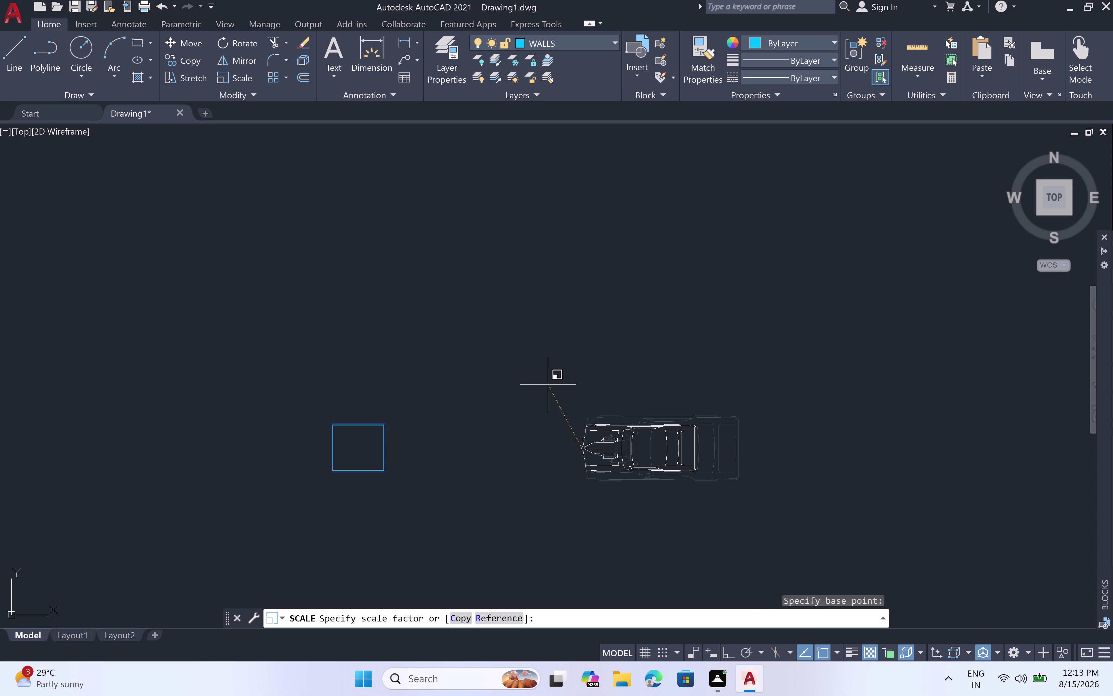
scroll(down, 3)
scroll(down, 3)
scroll(up, 3)
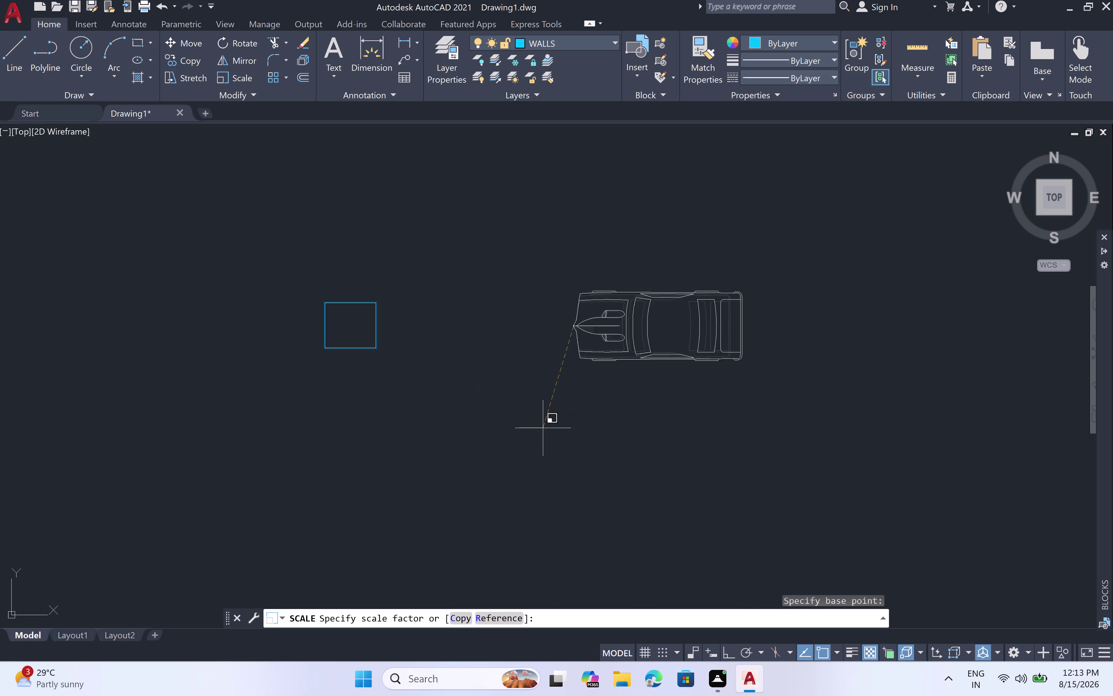
scroll(up, 3)
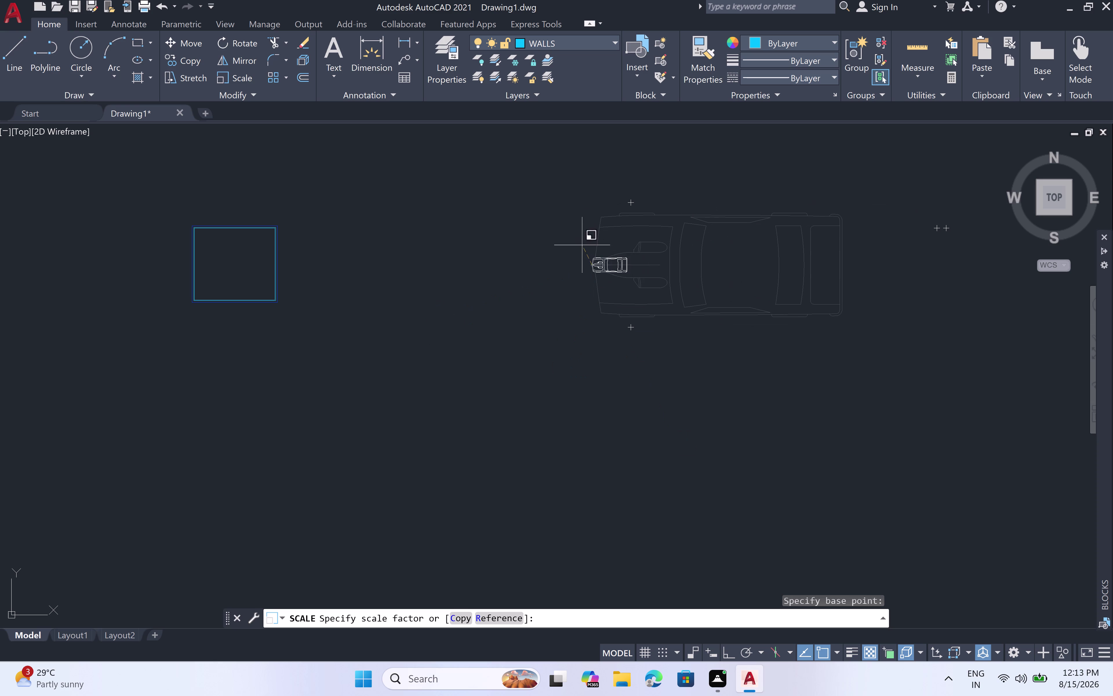
click(574, 253)
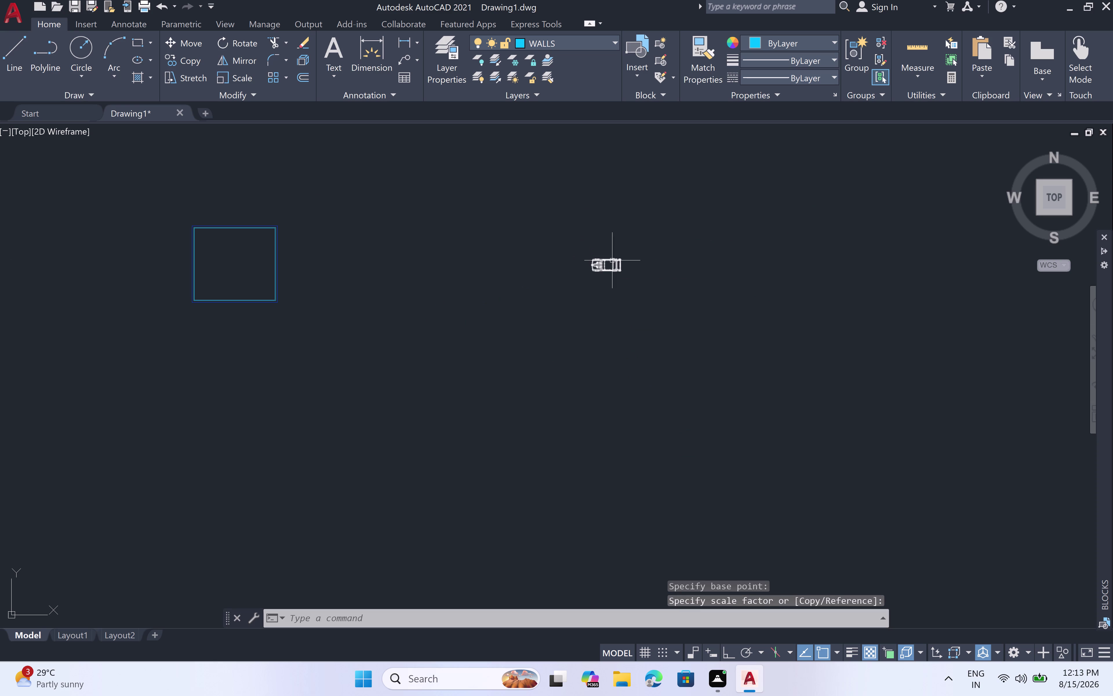
click(640, 250)
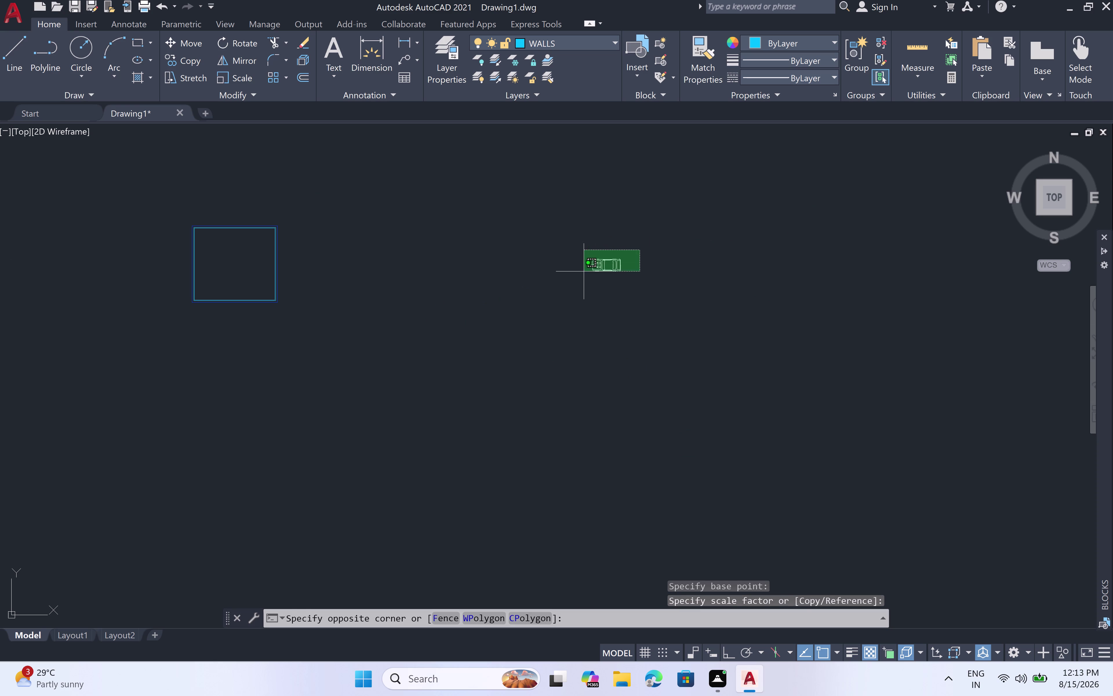
Move the scaled car to sit just right of the double-line wall.
click(586, 285)
text(M)
key(space)
double_click(610, 260)
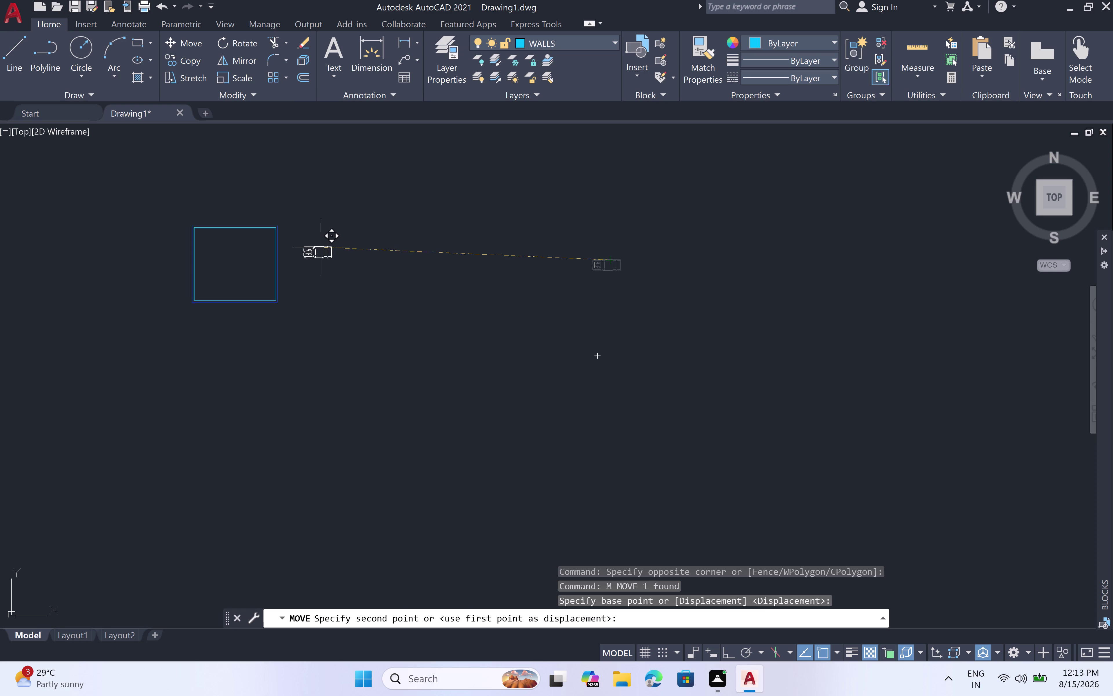
click(319, 245)
scroll(up, 3)
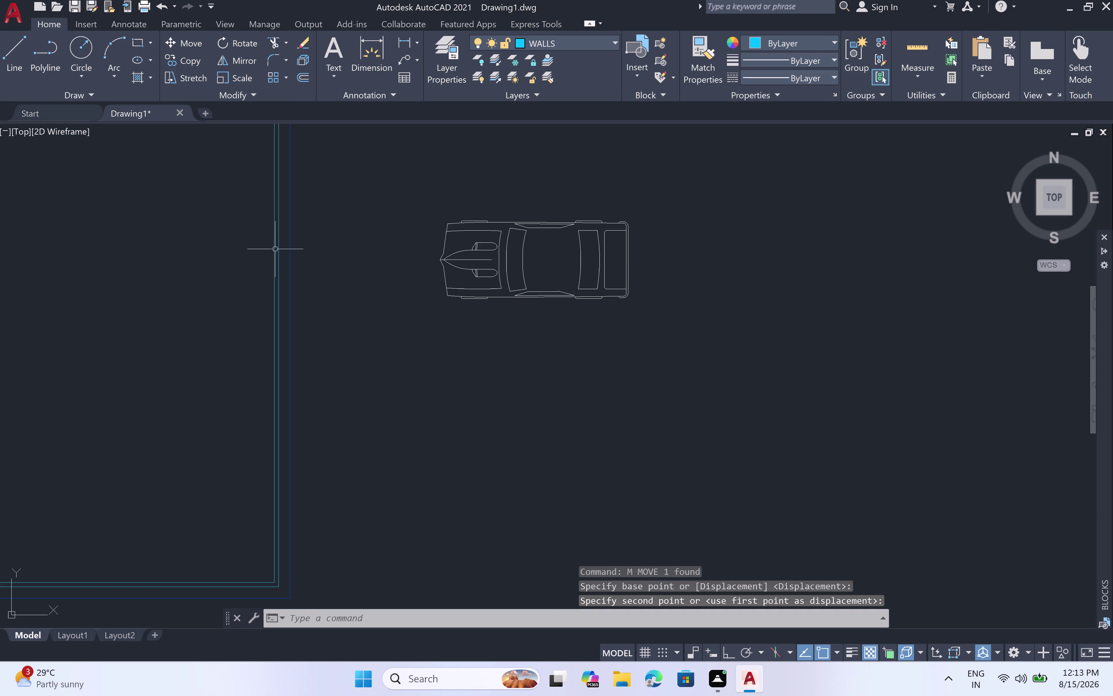
scroll(down, 3)
middle_drag(235, 260, 442, 284)
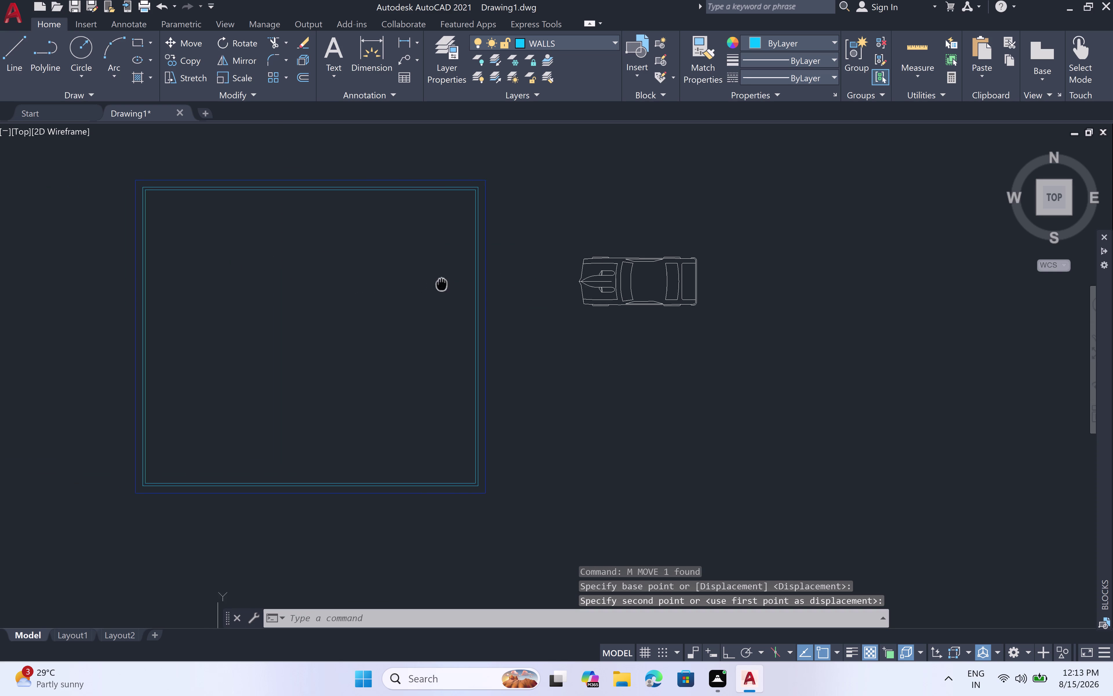
scroll(up, 3)
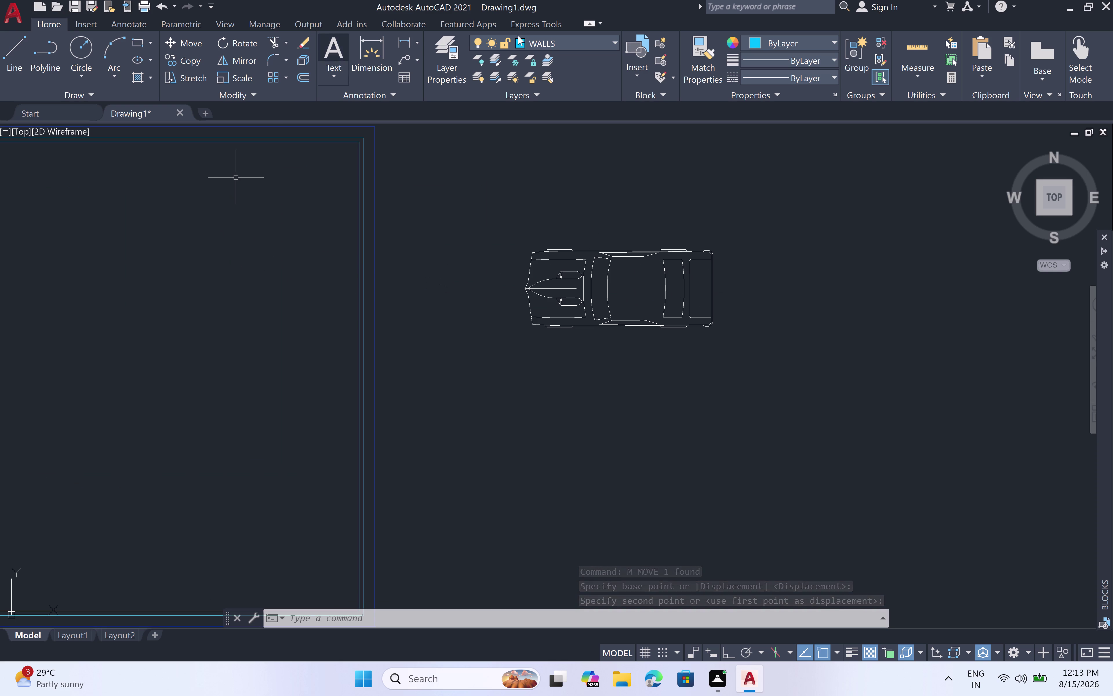
key(l)
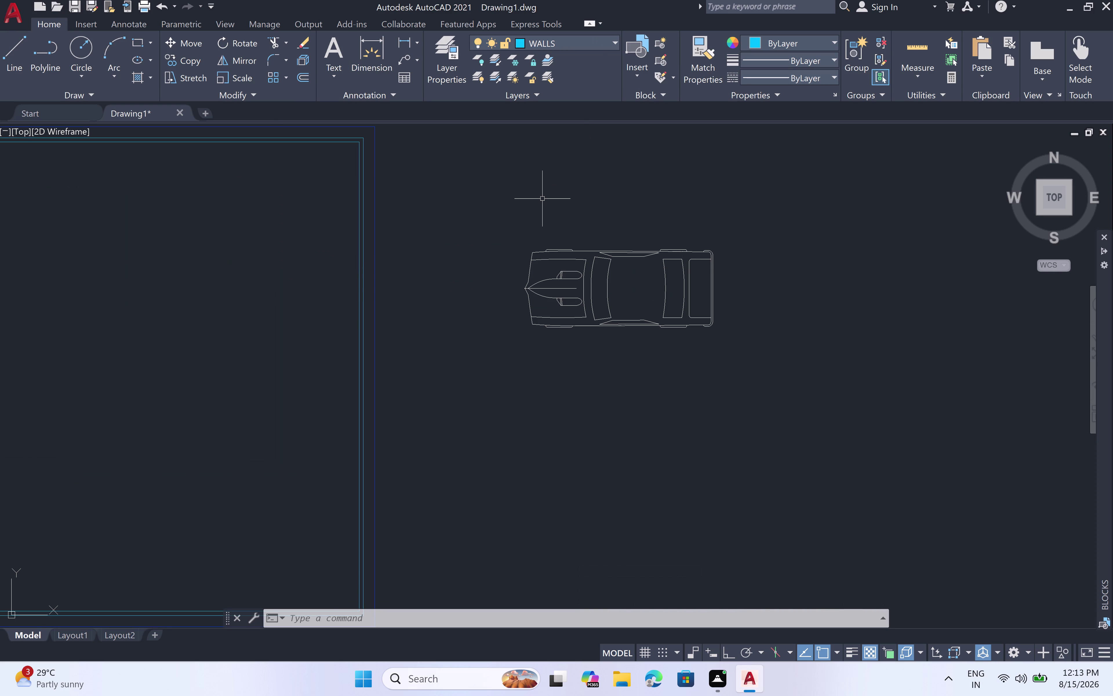
key(space)
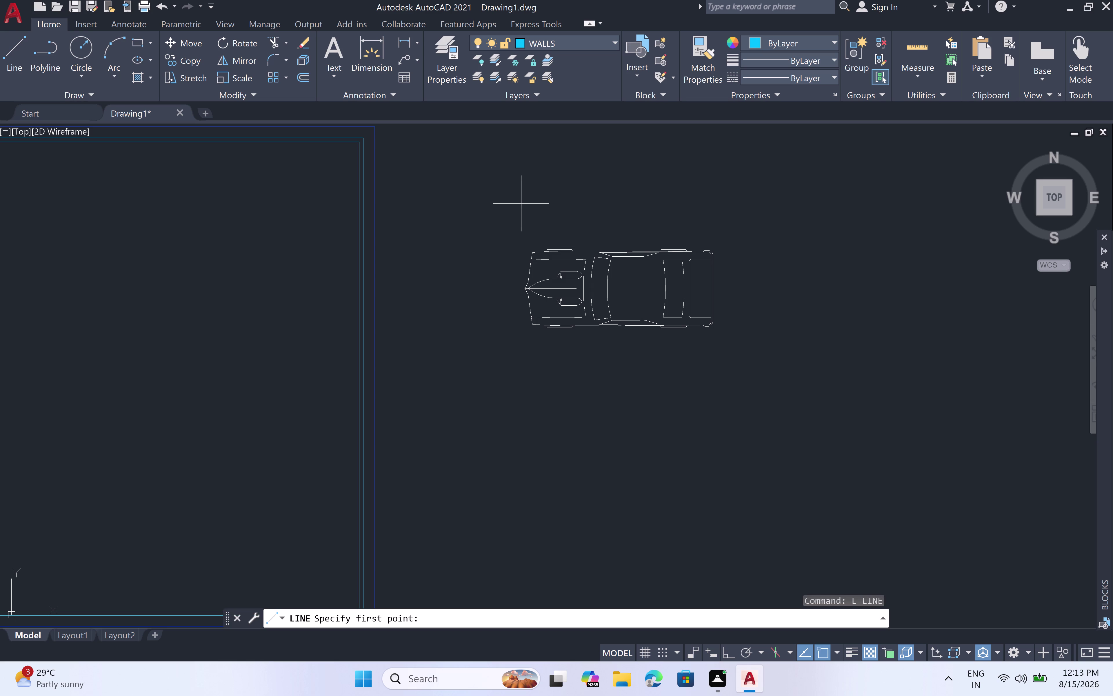
Place the line's start point above the car and turn Ortho on.
click(521, 203)
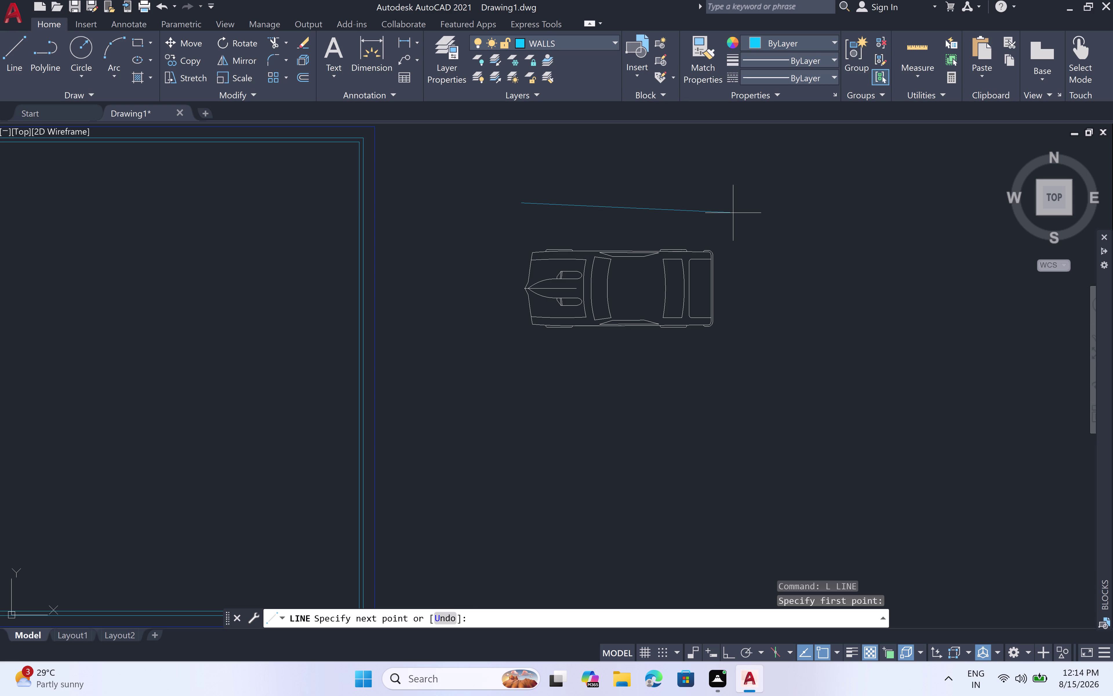
key(F8)
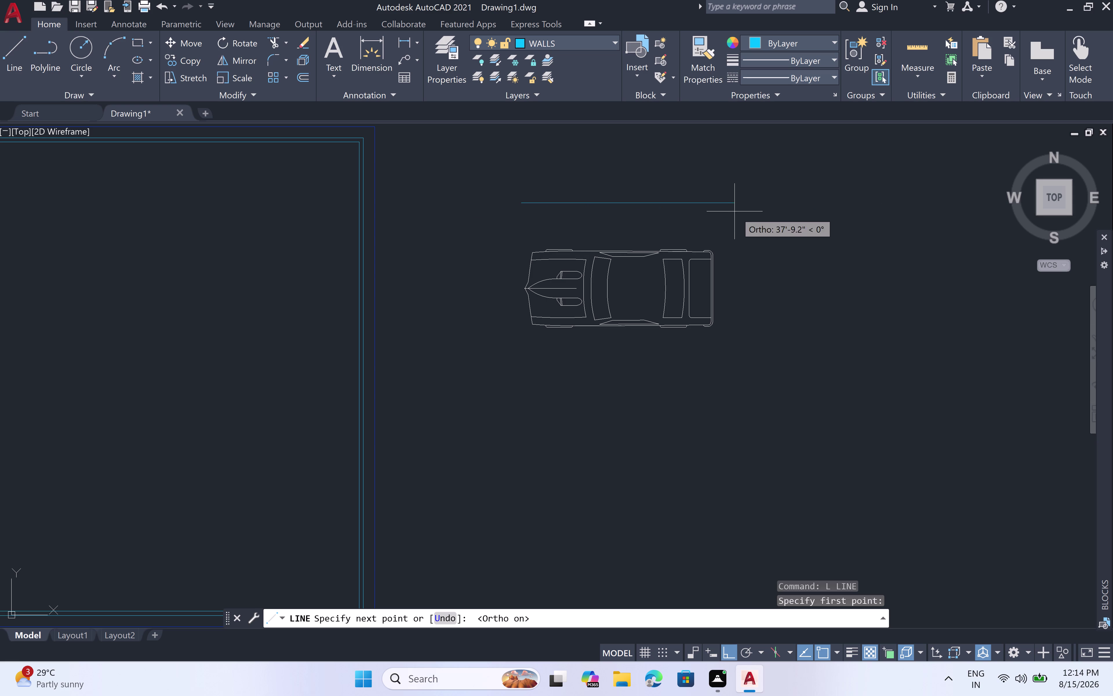